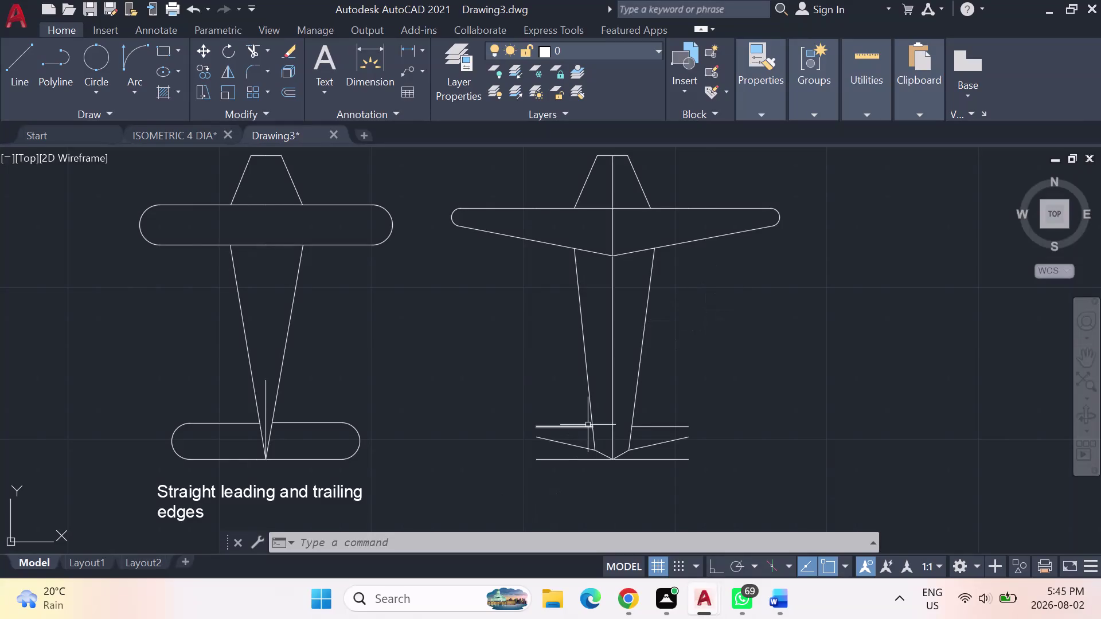
Fillet the left and right tailplane tips of the right aircraft with 3-unit rounds.
key(f)
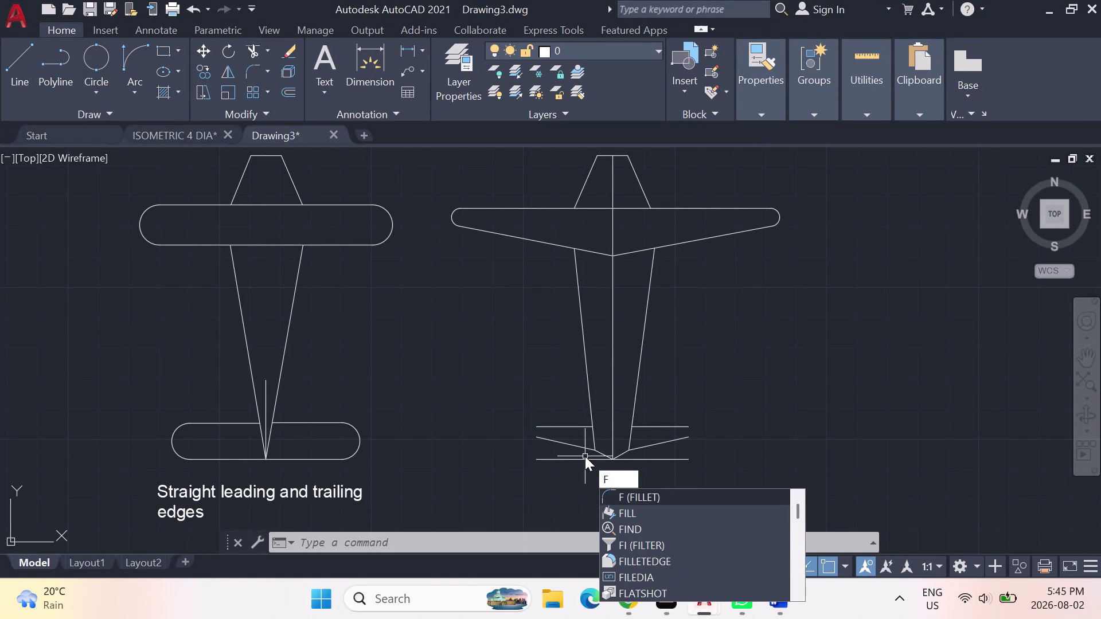
text(il)
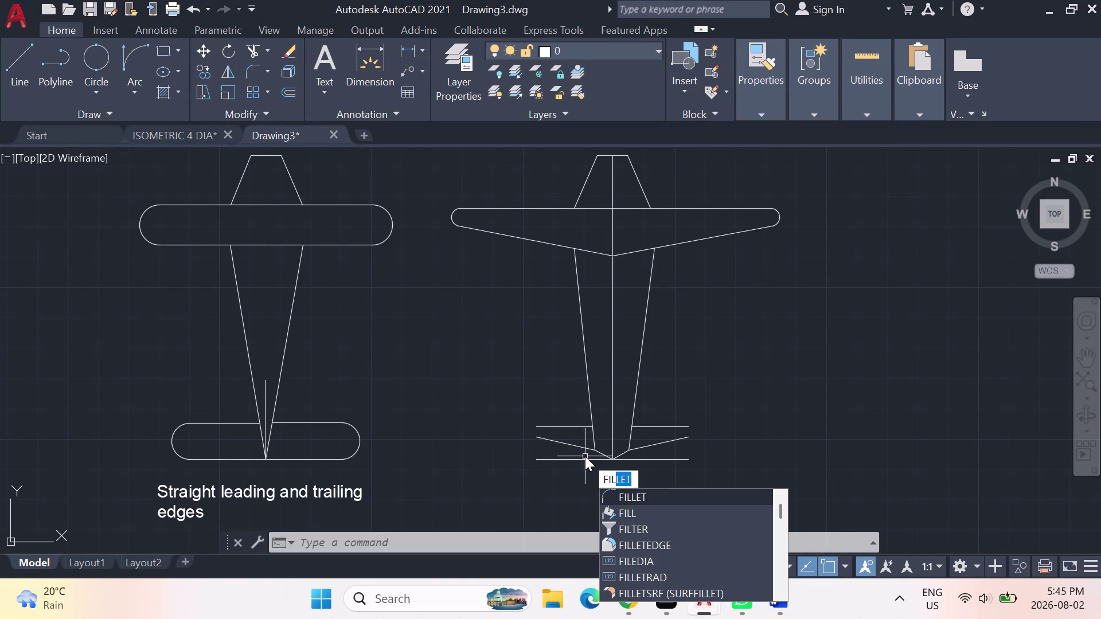
key(Return)
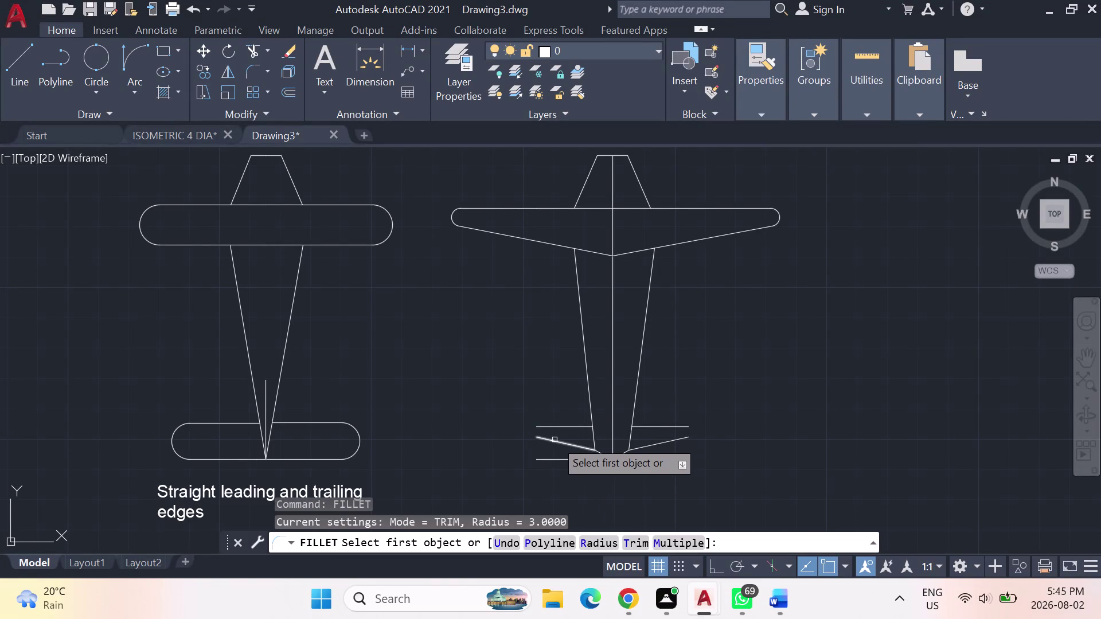
click(553, 442)
click(543, 423)
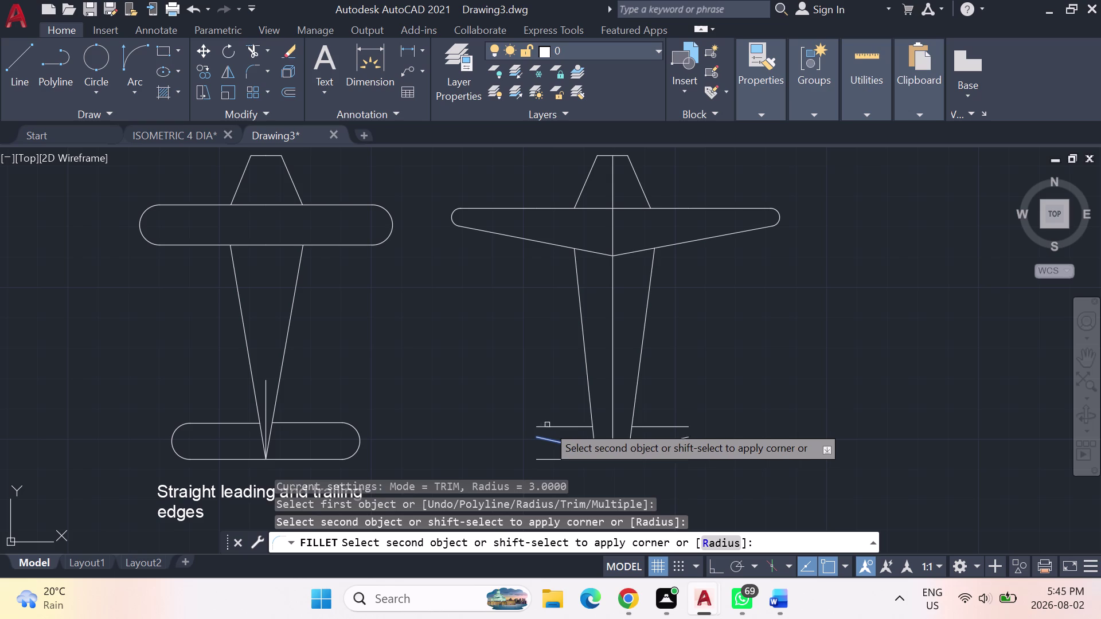
click(557, 425)
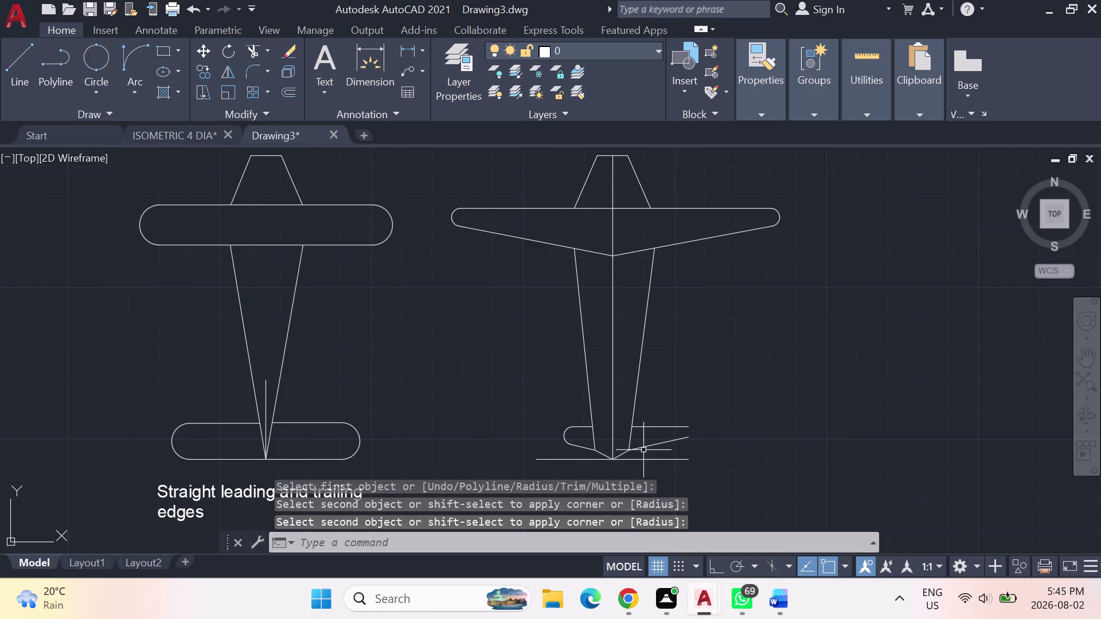
key(Return)
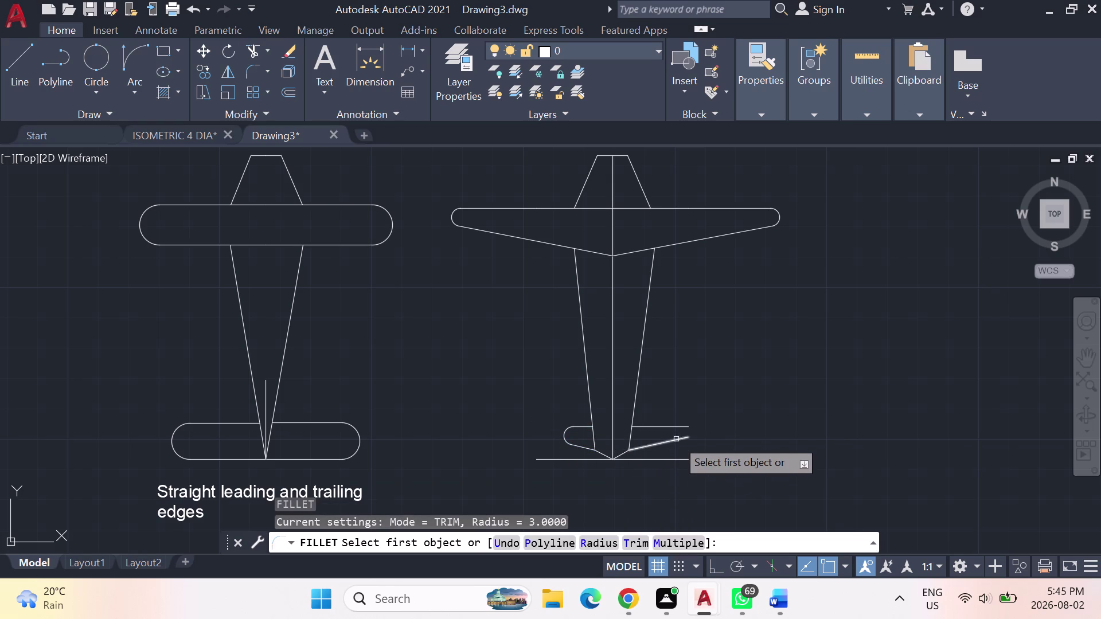
click(676, 439)
click(660, 428)
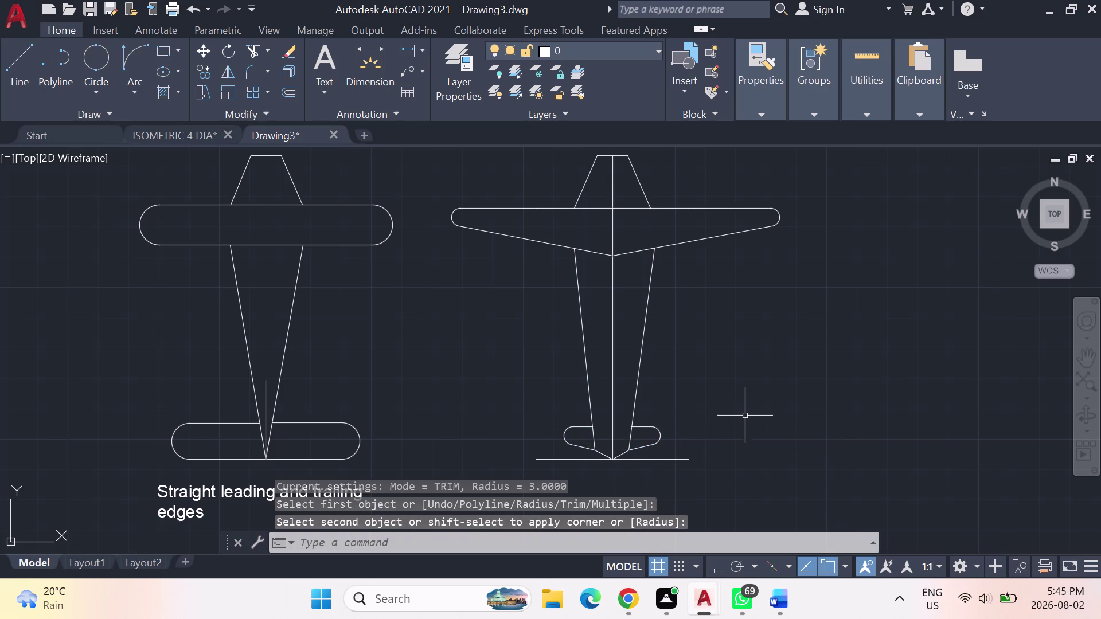
scroll(down, 3)
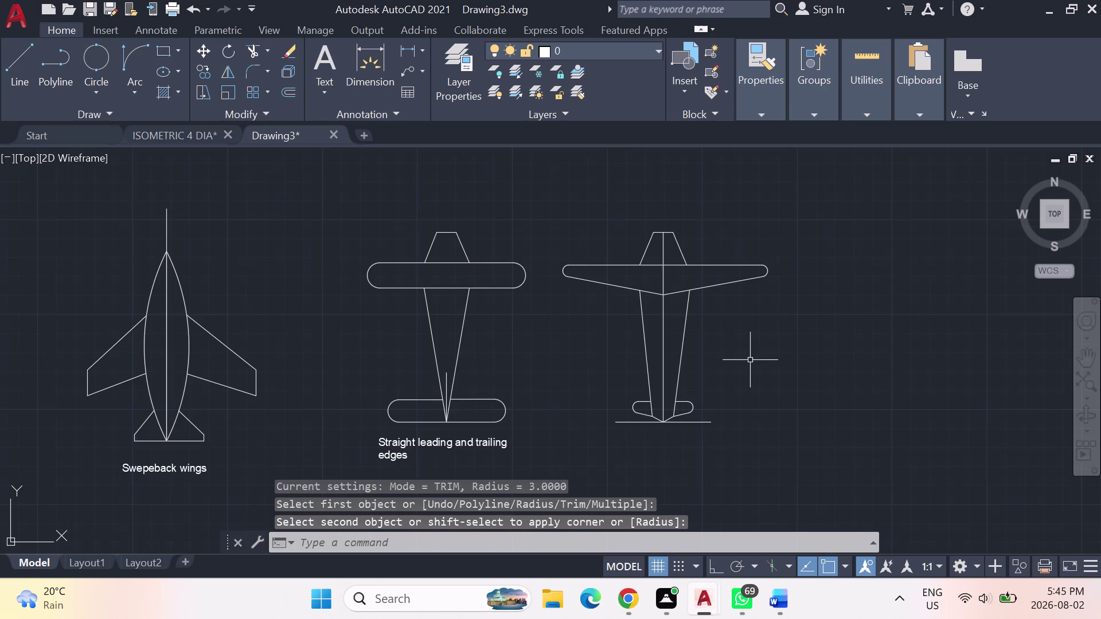
Erase the leftover horizontal line under the right aircraft's tail and recentre on the lower row.
scroll(down, 3)
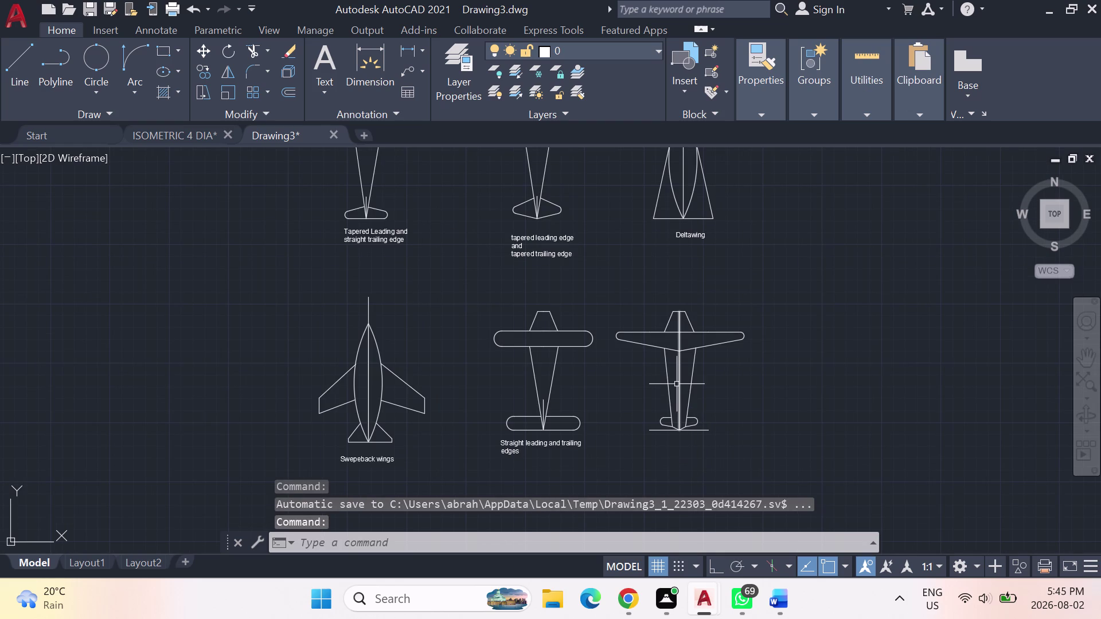
scroll(up, 3)
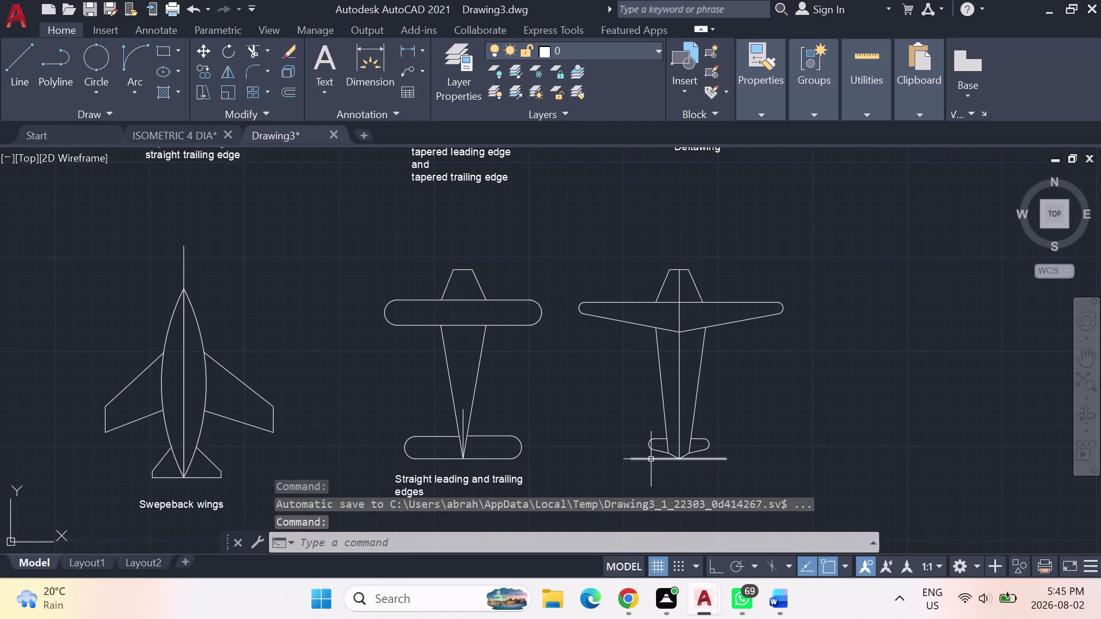
click(650, 459)
key(Delete)
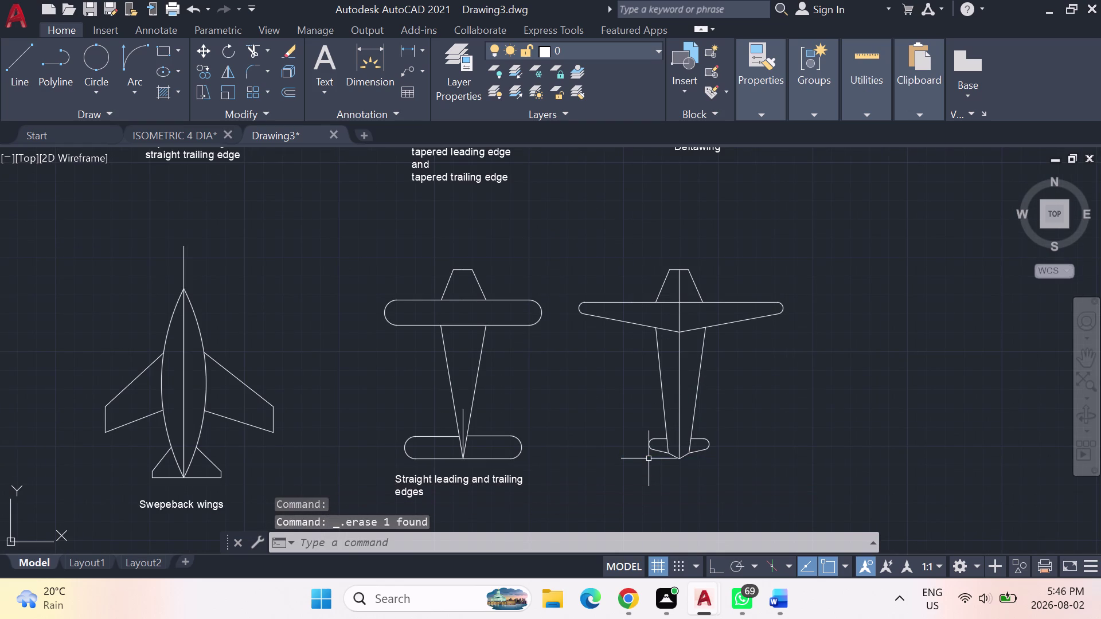
scroll(down, 3)
middle_drag(710, 496, 511, 446)
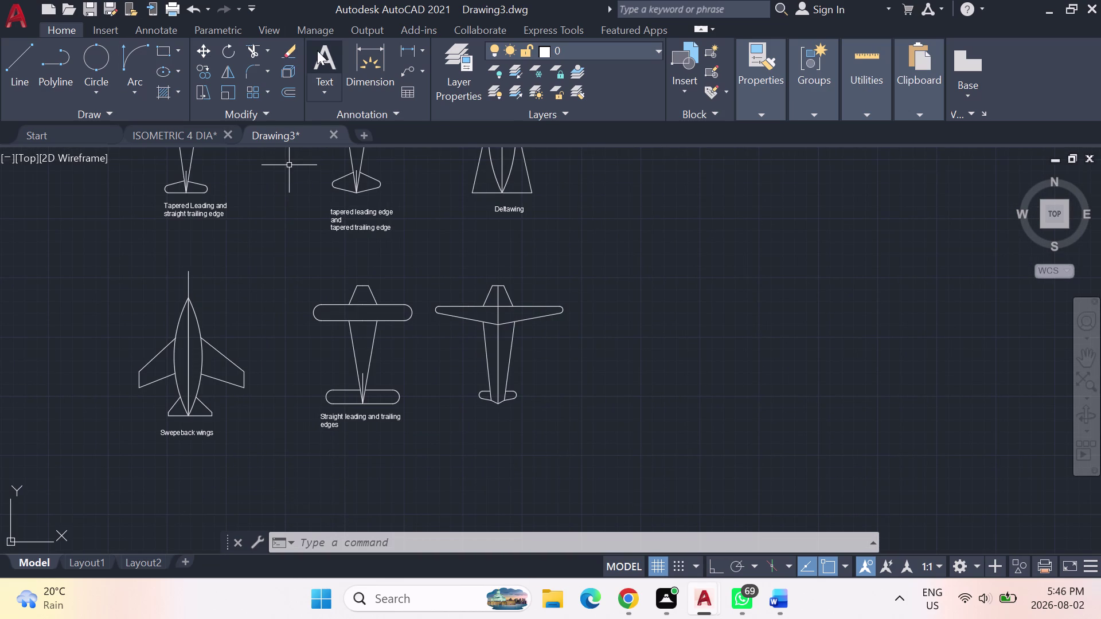
click(322, 56)
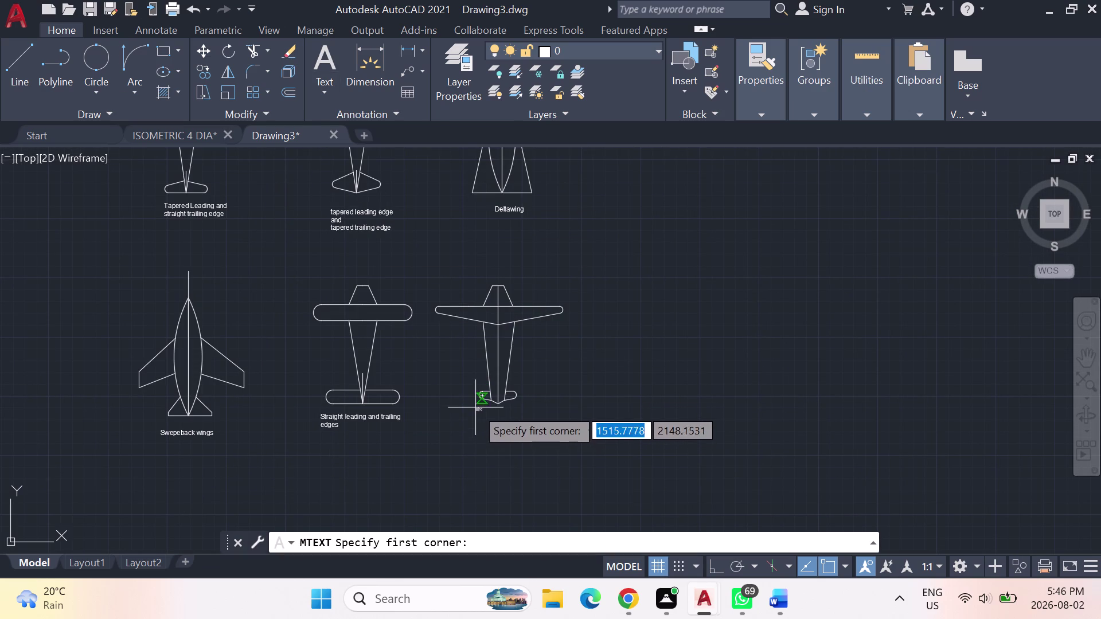
Draw a multiline text box just below the right aircraft's tail.
click(476, 407)
key(Escape)
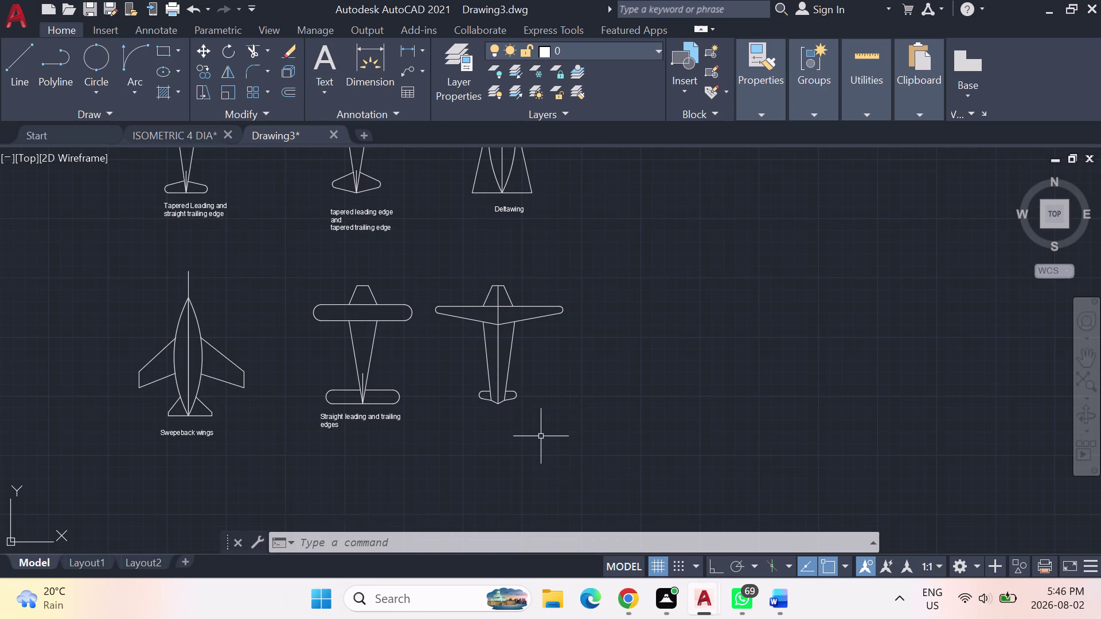
key(Escape)
click(330, 62)
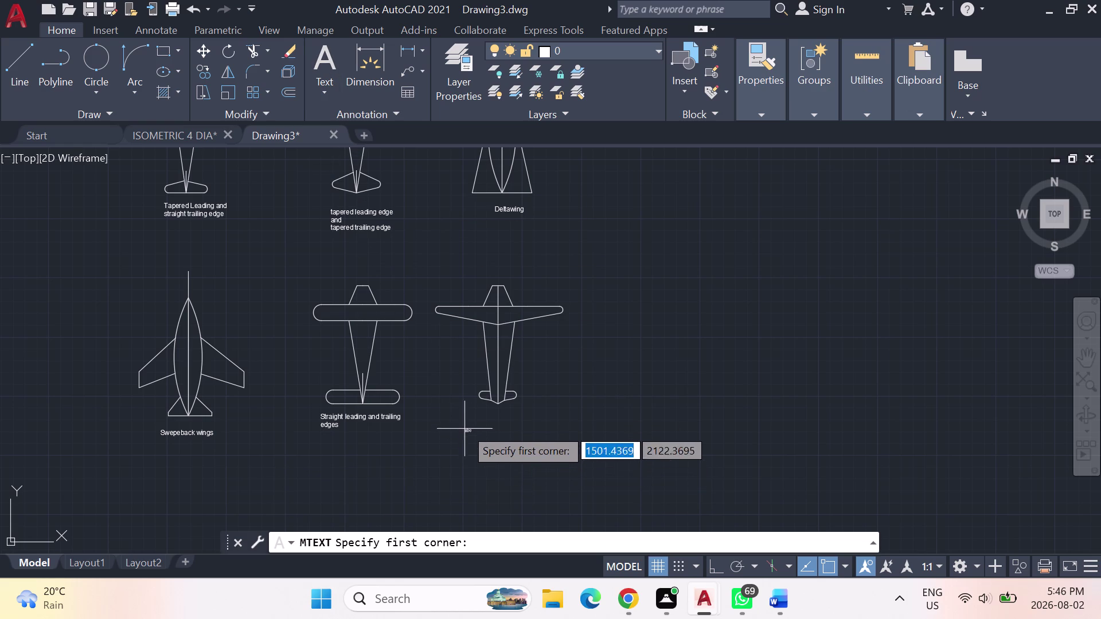
click(456, 406)
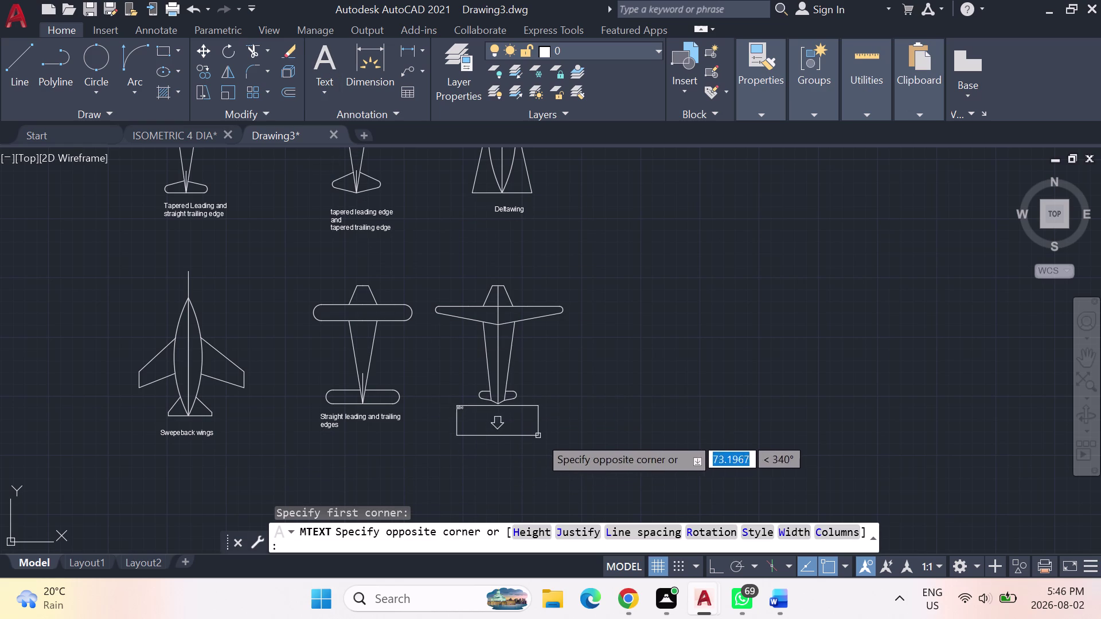
click(559, 441)
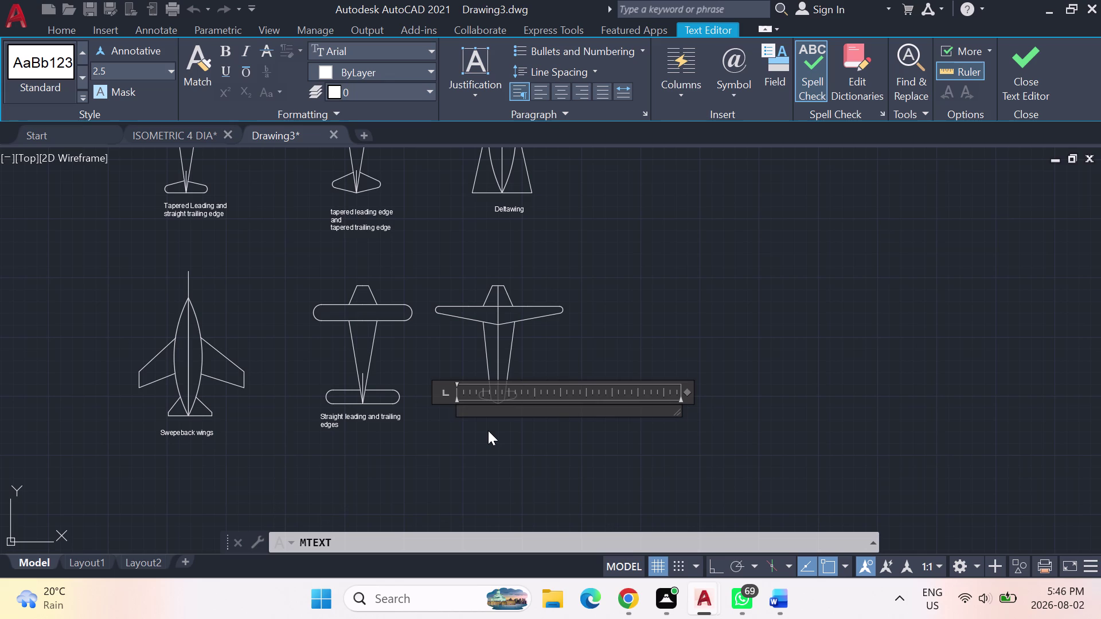
Type 'straight leading edge and' into the label box.
text(str)
text(aight)
key(space)
text(leading)
key(space)
text(edge and)
key(space)
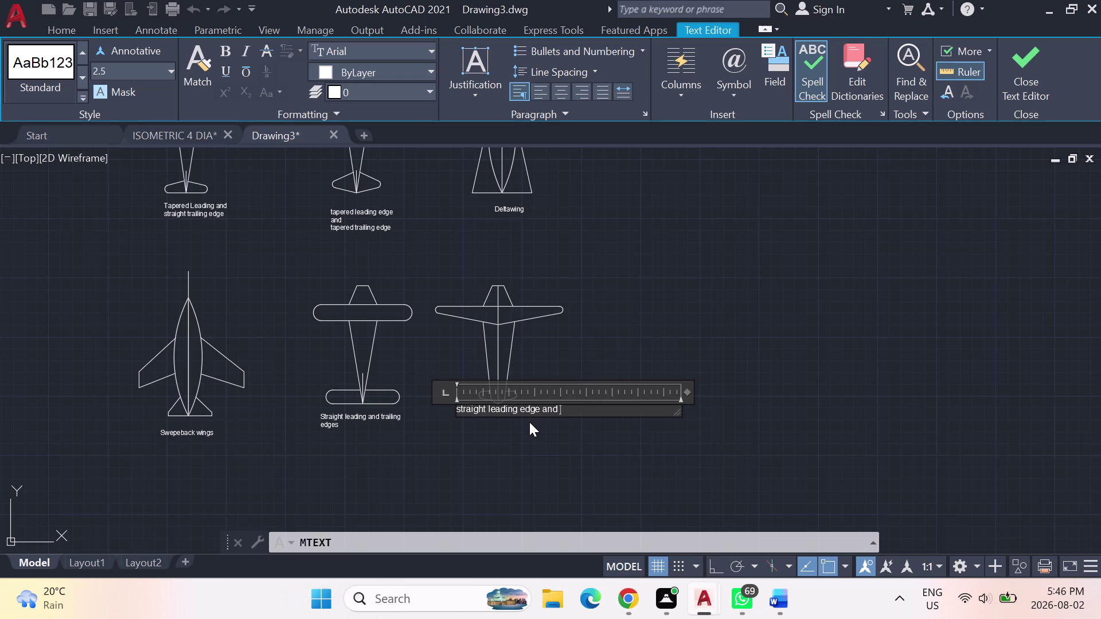
Finish the label with 'tapered trailing edge', correcting the 'trailing' typo, and exit the editor.
text(taper)
text(ed trail)
text(ijngb)
key(space)
key(BackSpace)
key(BackSpace)
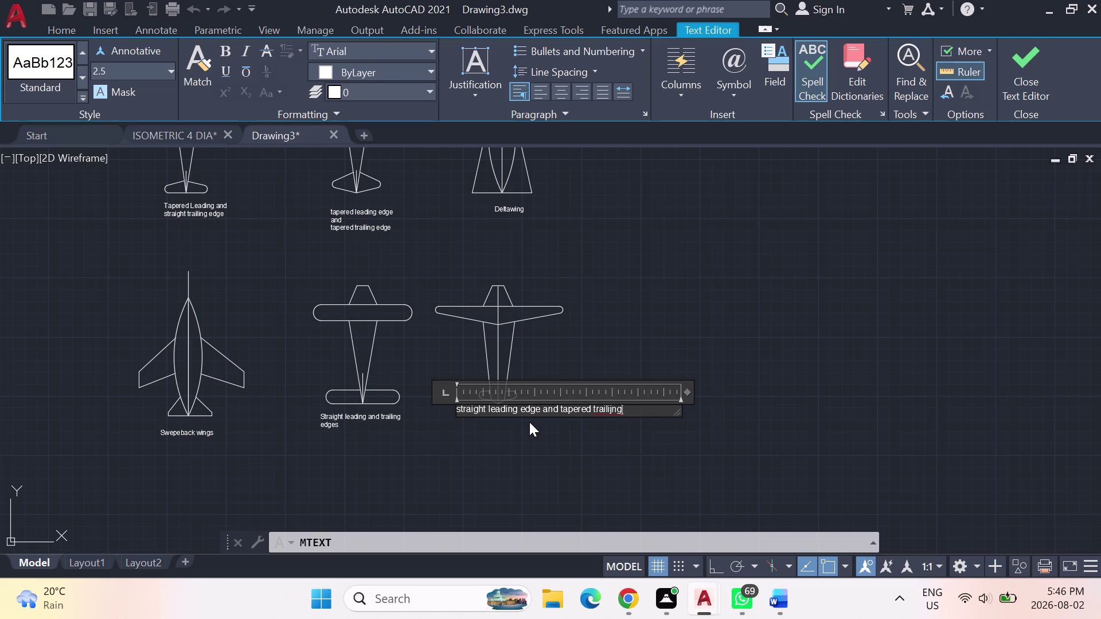
key(BackSpace)
key(BackSpace)
key(BackSpace)
text(ng)
key(space)
key(e)
text(dg)
key(e)
key(Return)
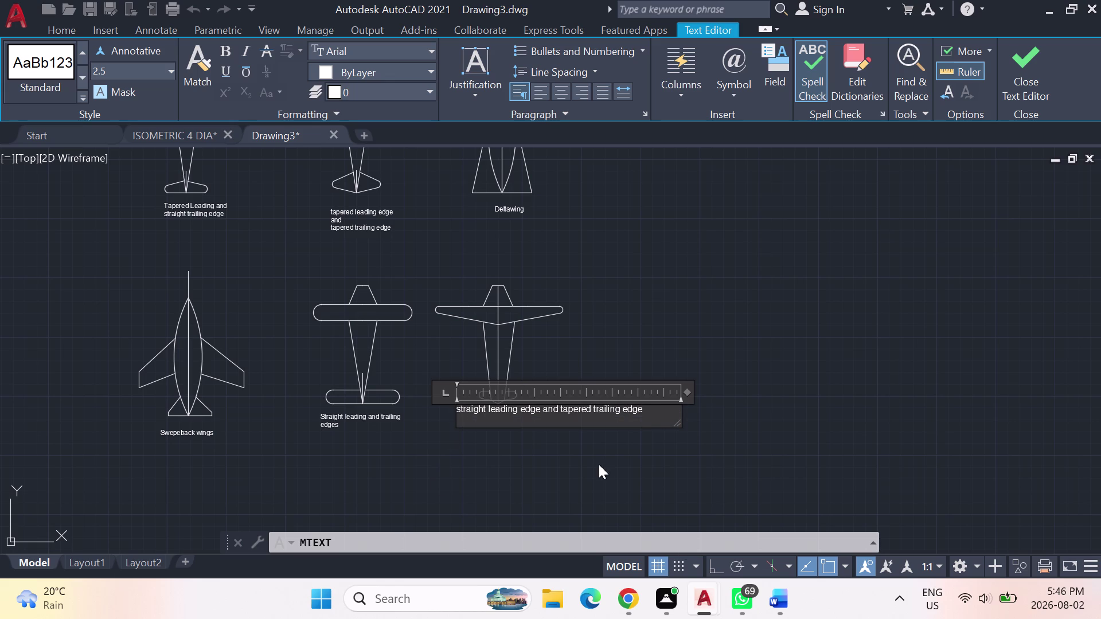
click(784, 451)
key(Escape)
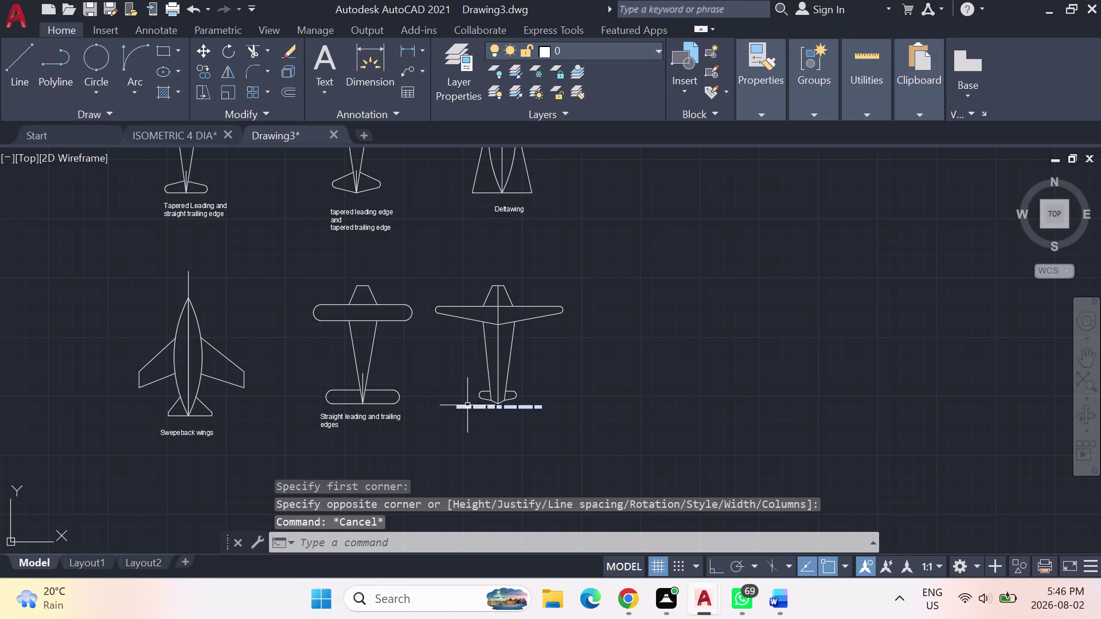
Select the new label and open its Properties palette with MO.
scroll(up, 3)
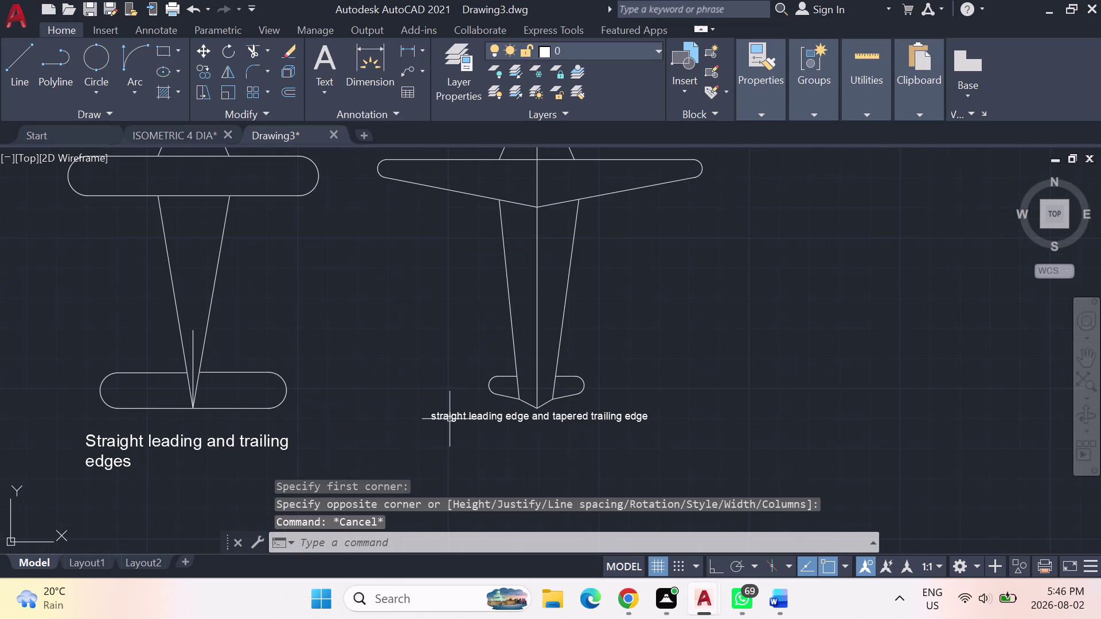
click(451, 419)
right_click(452, 419)
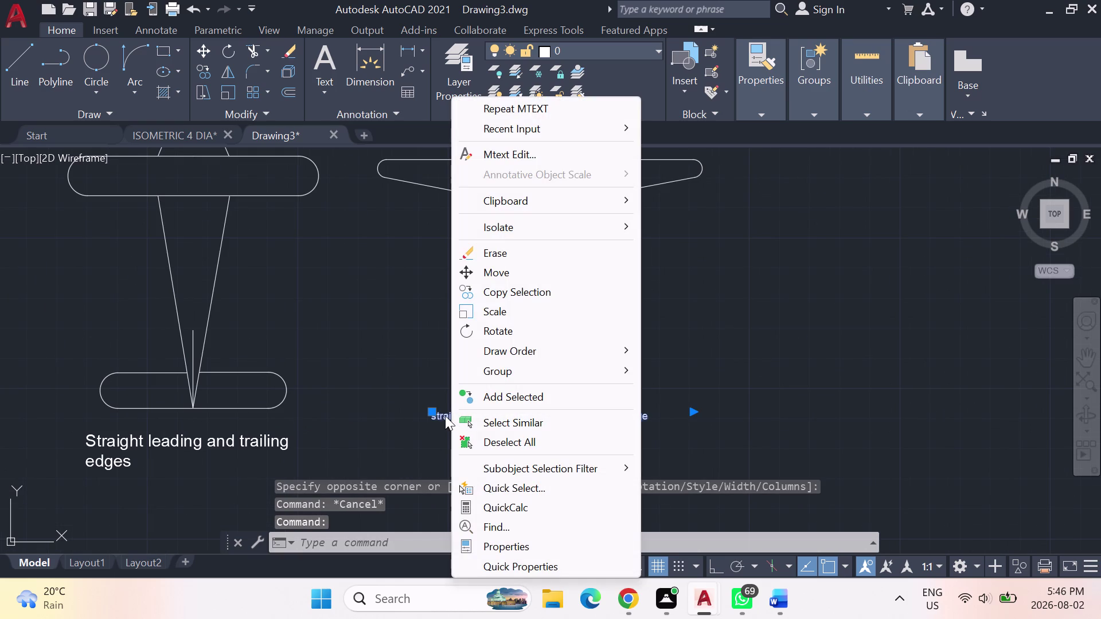
click(437, 409)
text(n)
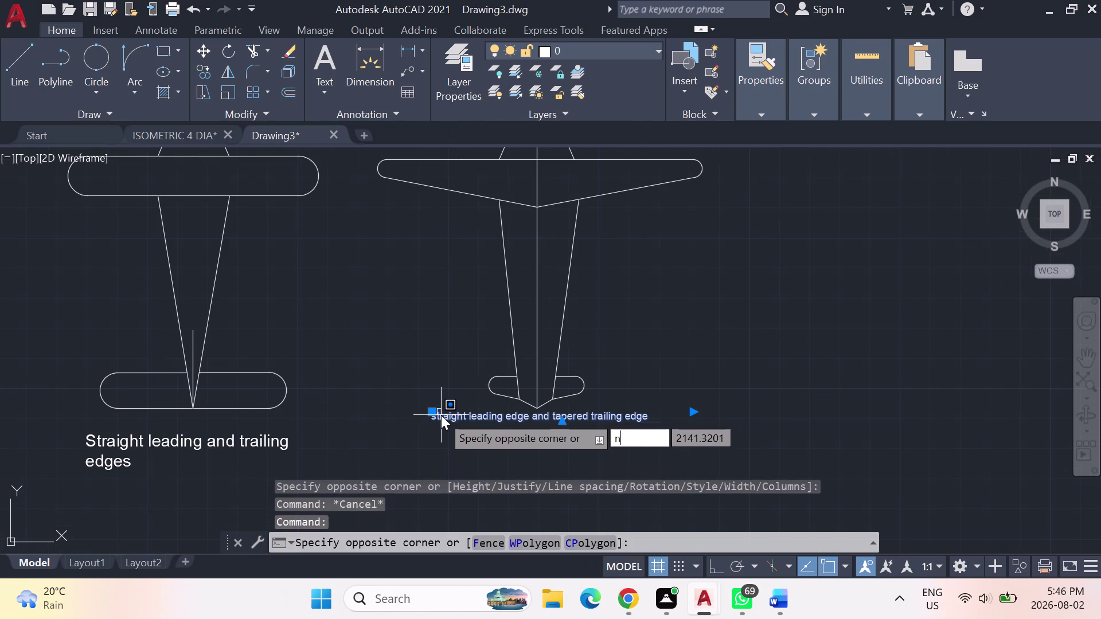
text(o)
key(Return)
key(Escape)
key(Escape)
key(Escape)
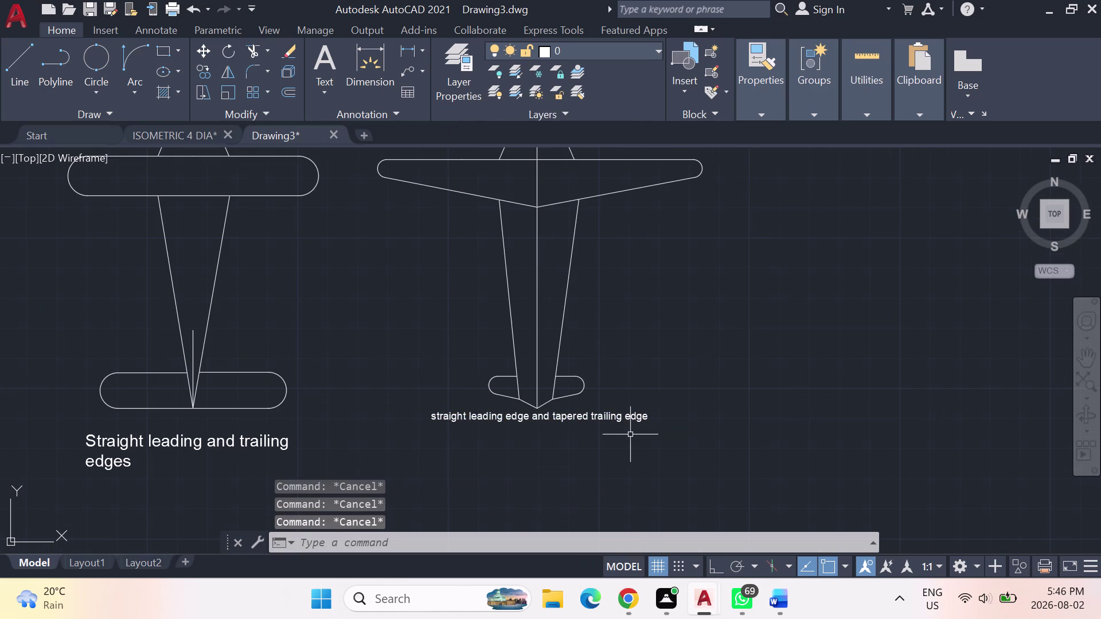
click(613, 413)
text(mo)
key(Return)
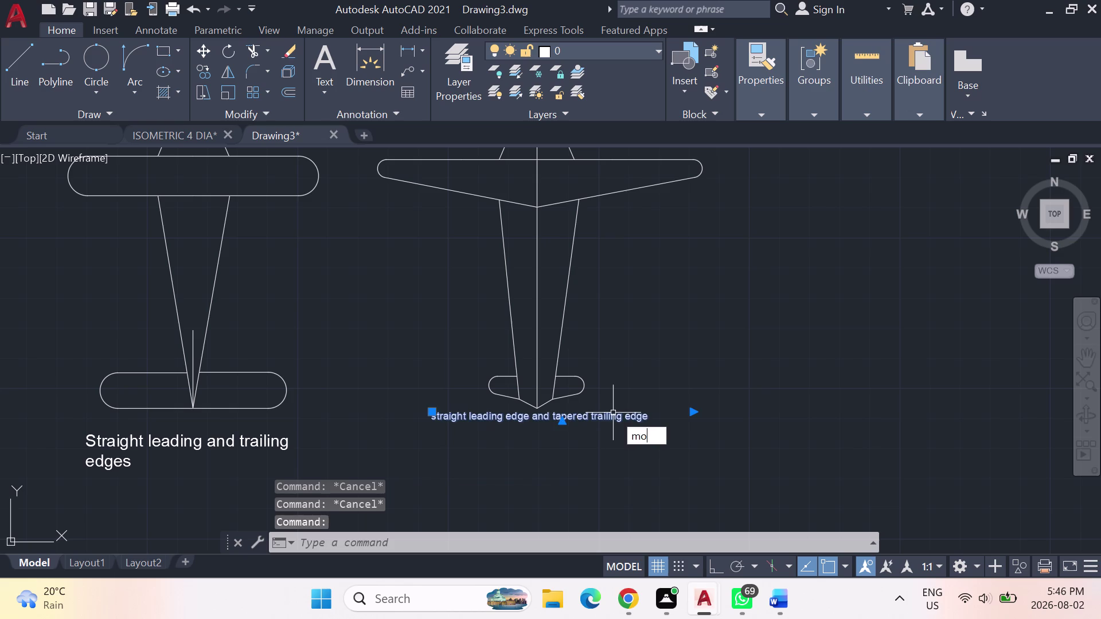
scroll(down, 3)
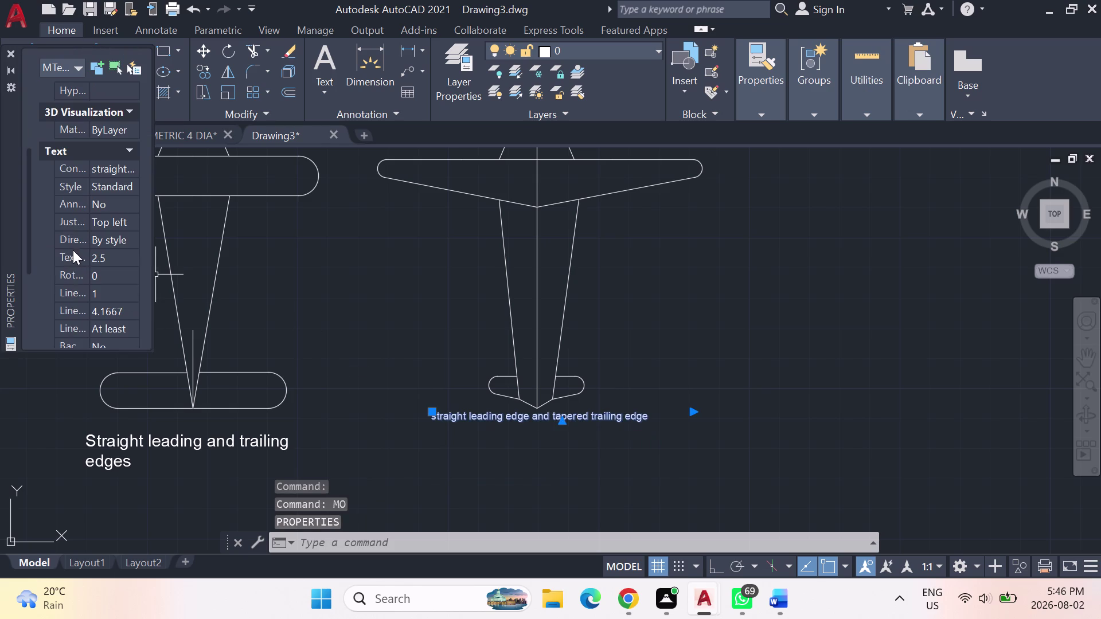
Set the label's text height to 4 and close the Properties palette.
click(105, 259)
key(4)
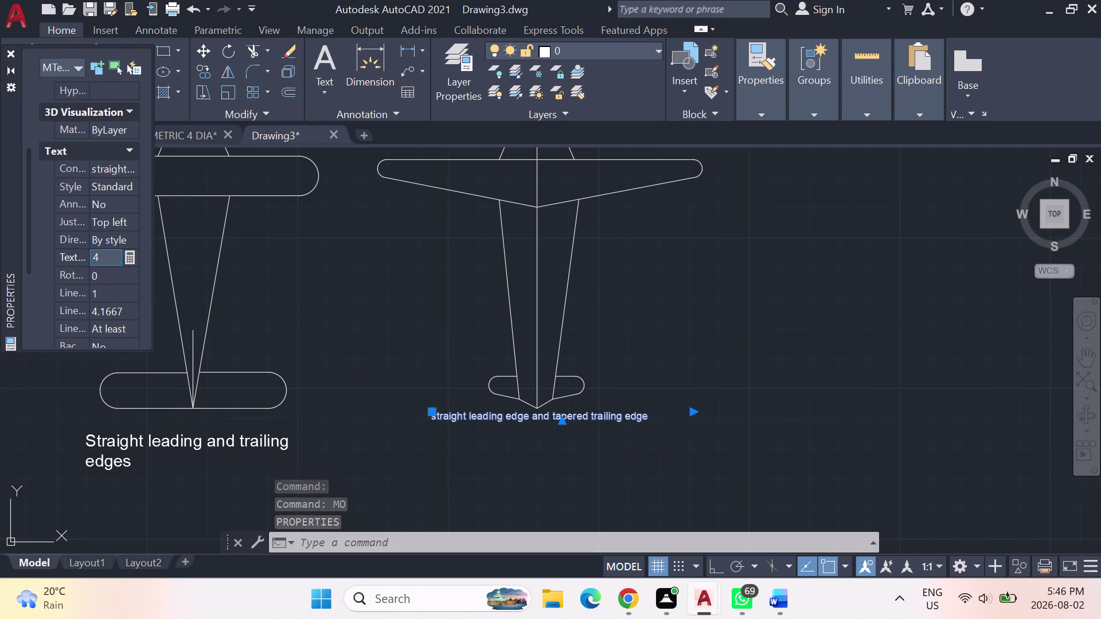
key(Return)
click(790, 320)
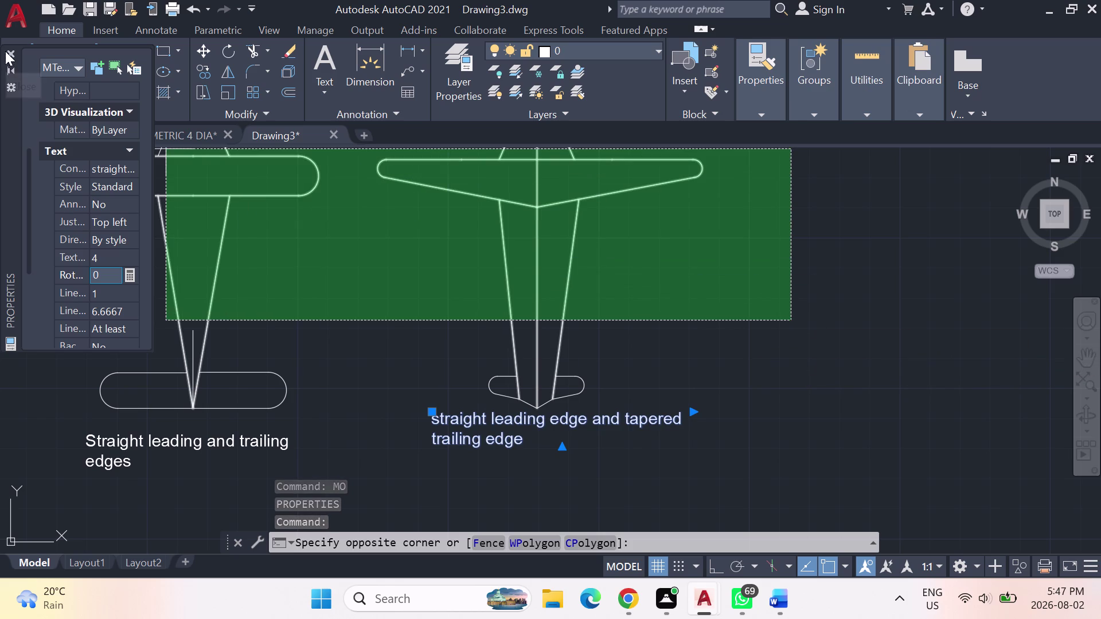
click(740, 304)
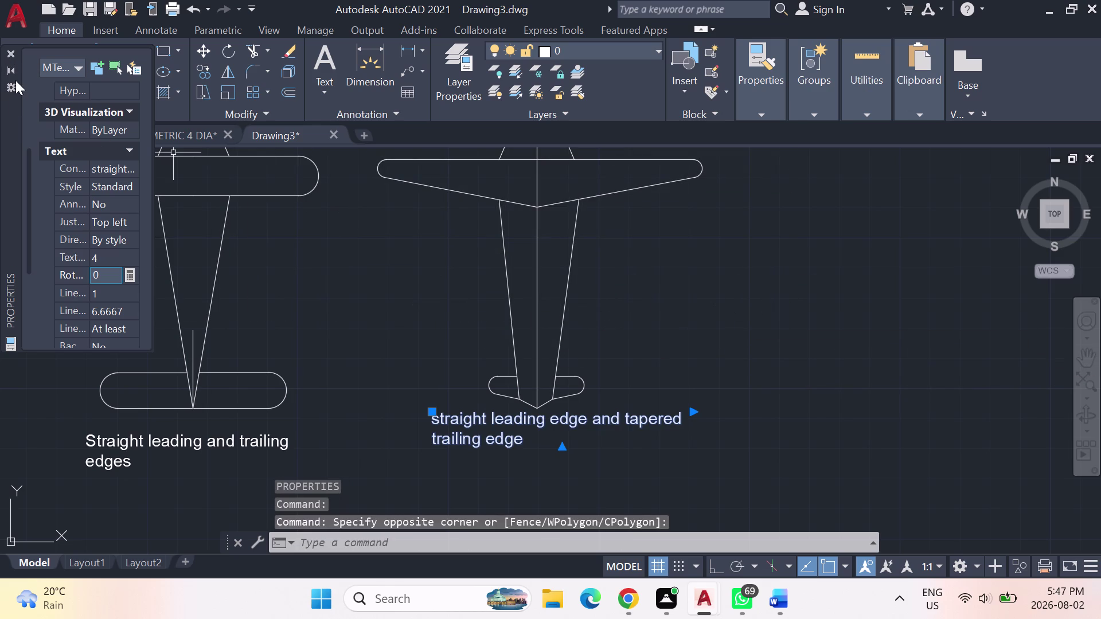
click(10, 53)
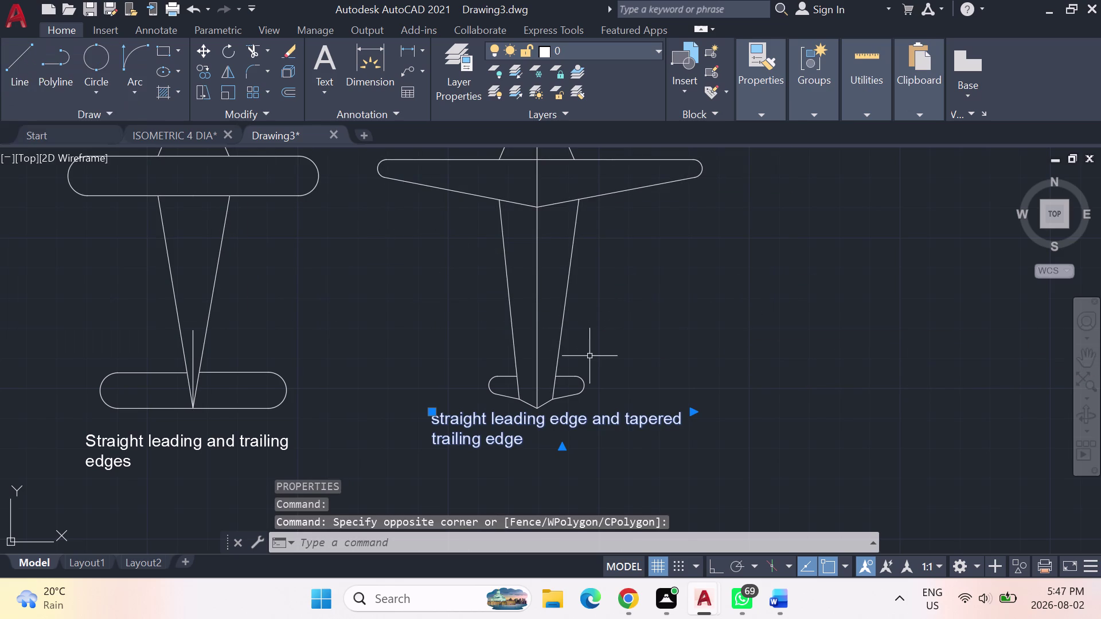
scroll(down, 3)
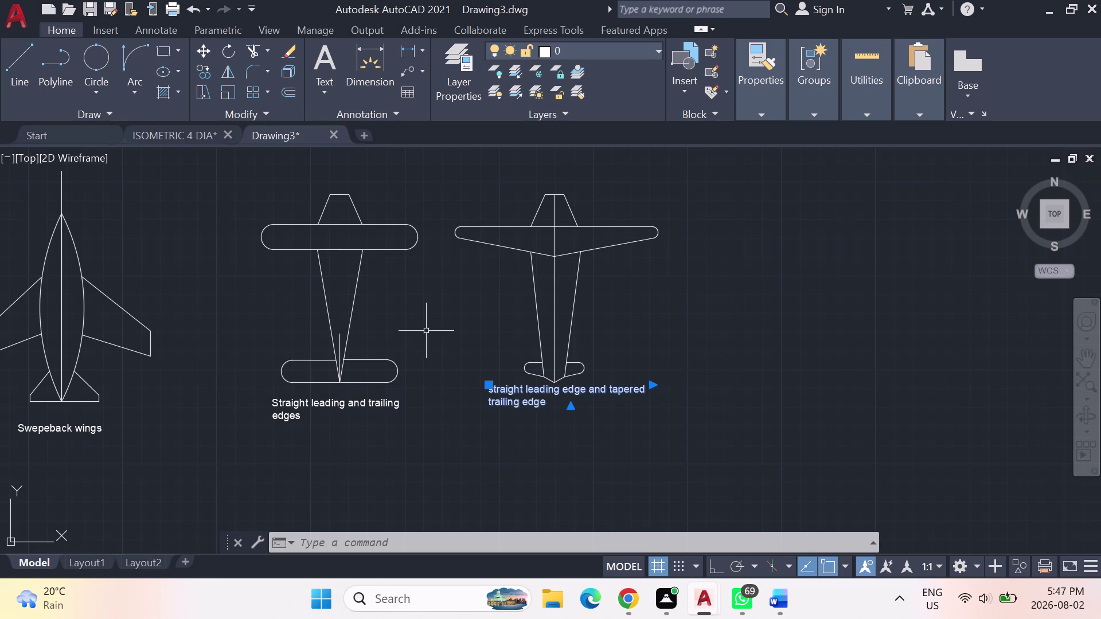
Bring all six aircraft outlines into view and place a text box's first corner above them.
scroll(down, 3)
middle_drag(265, 269, 378, 363)
scroll(down, 3)
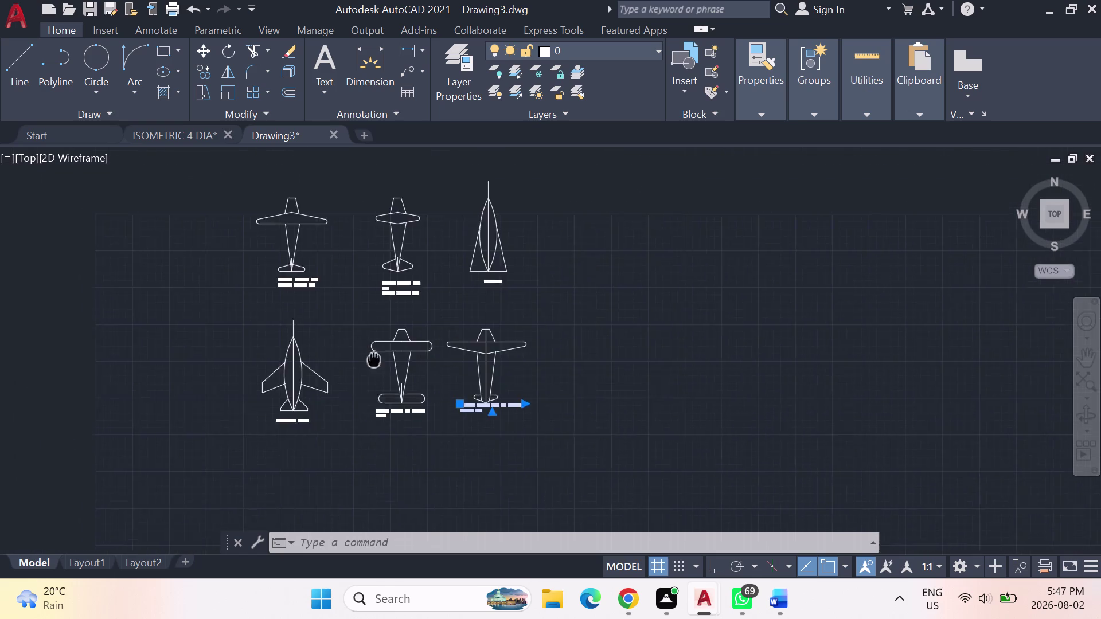
middle_drag(378, 363, 489, 419)
click(319, 58)
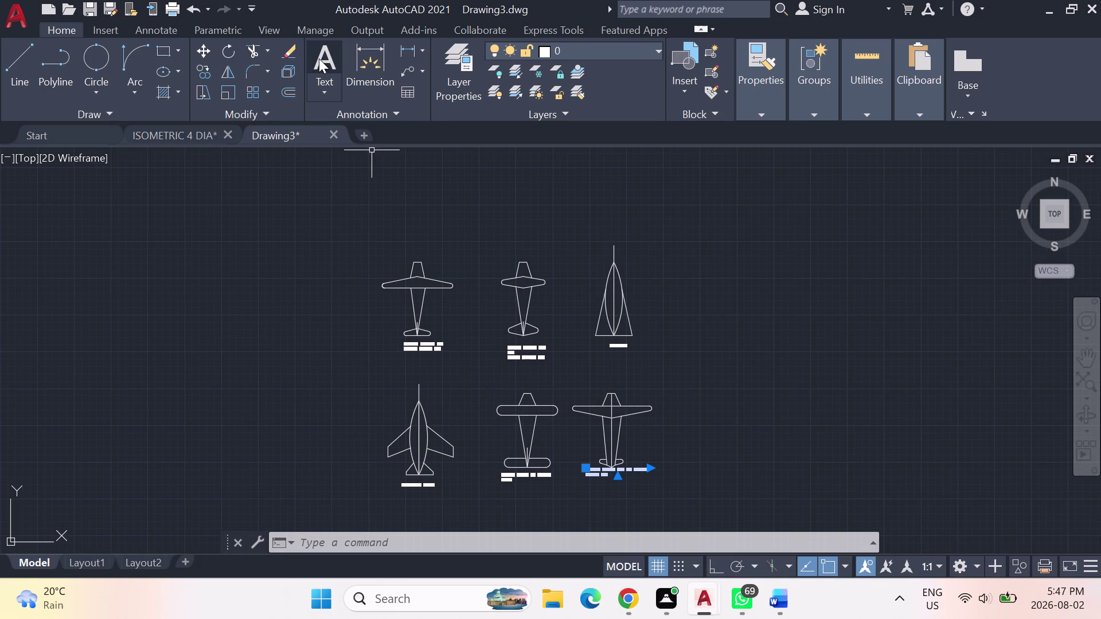
click(362, 191)
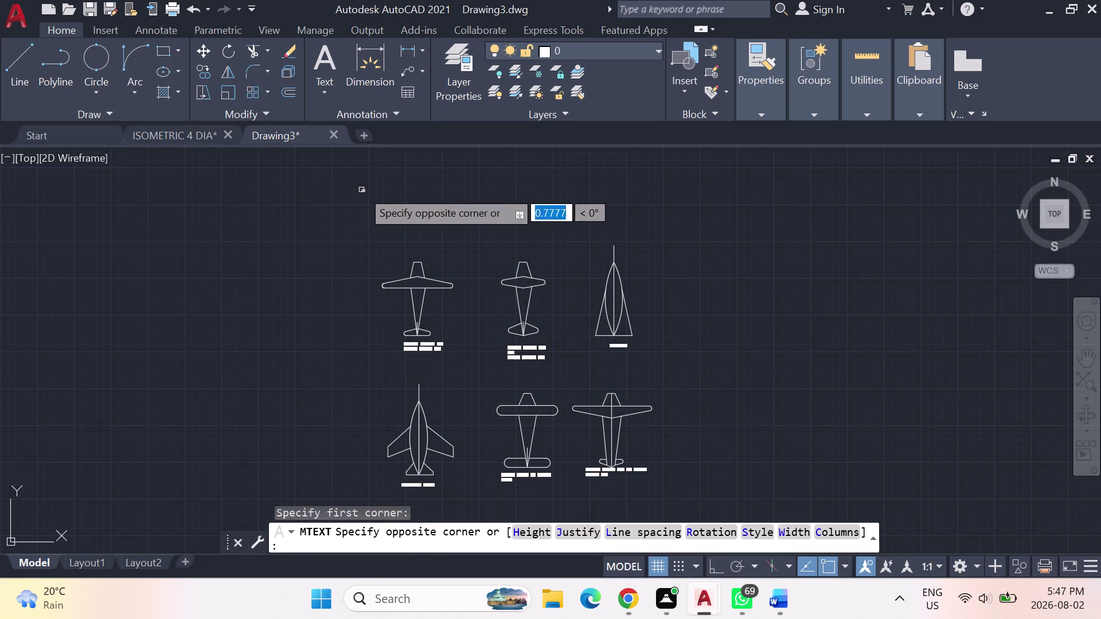
Type the heading 'TYPICAL WING LEADING AND TRAILING EDGE SHAPES' in a box above the outlines.
click(644, 224)
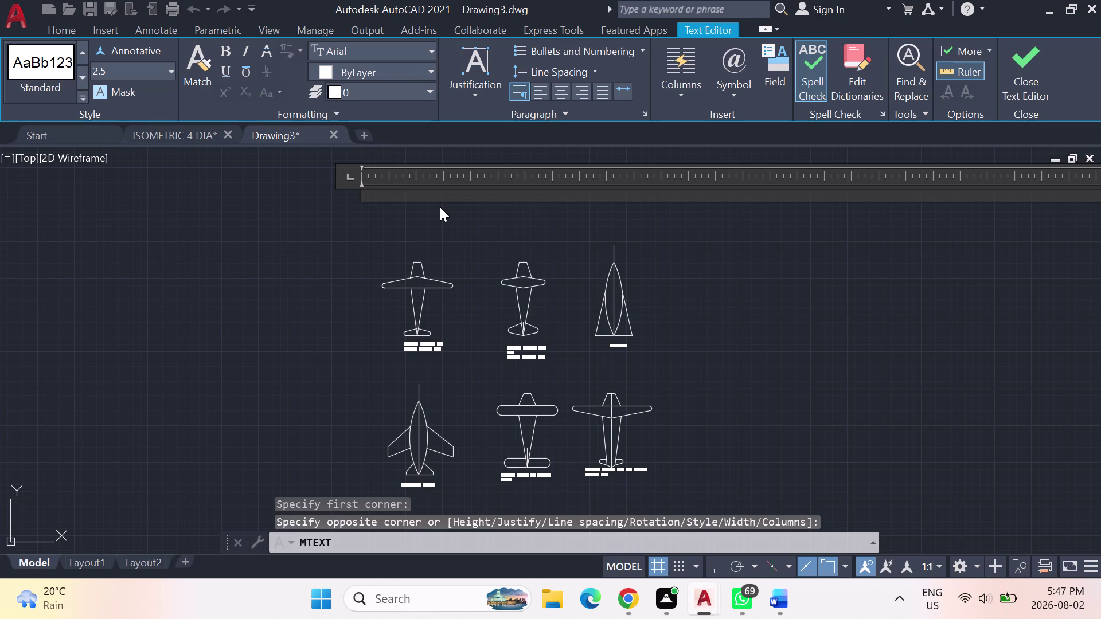
text(TYP)
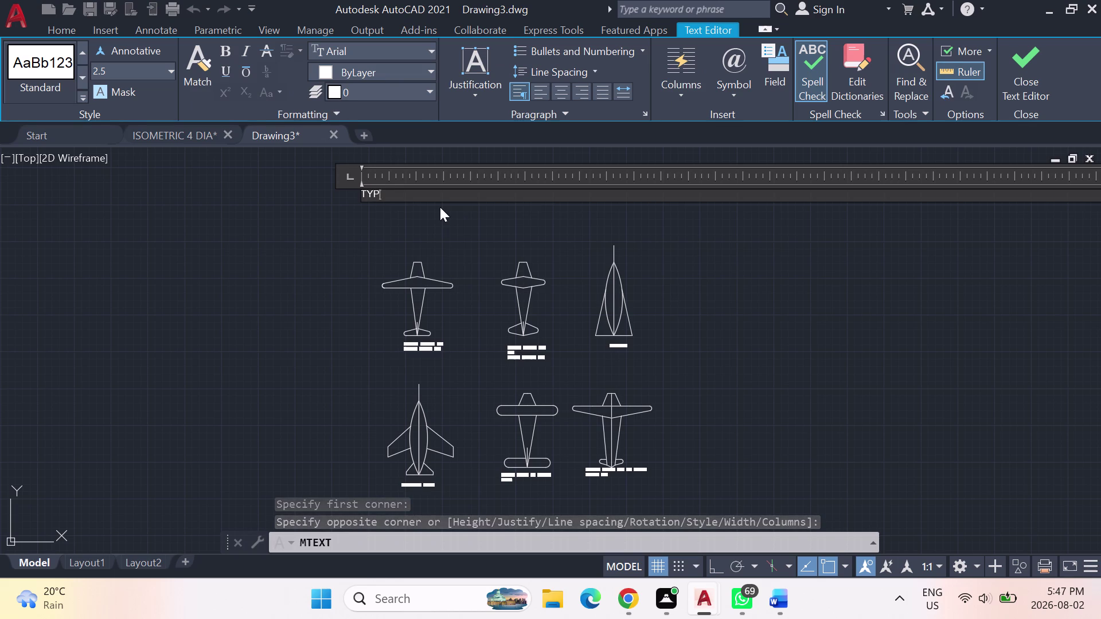
text(ICAL)
key(space)
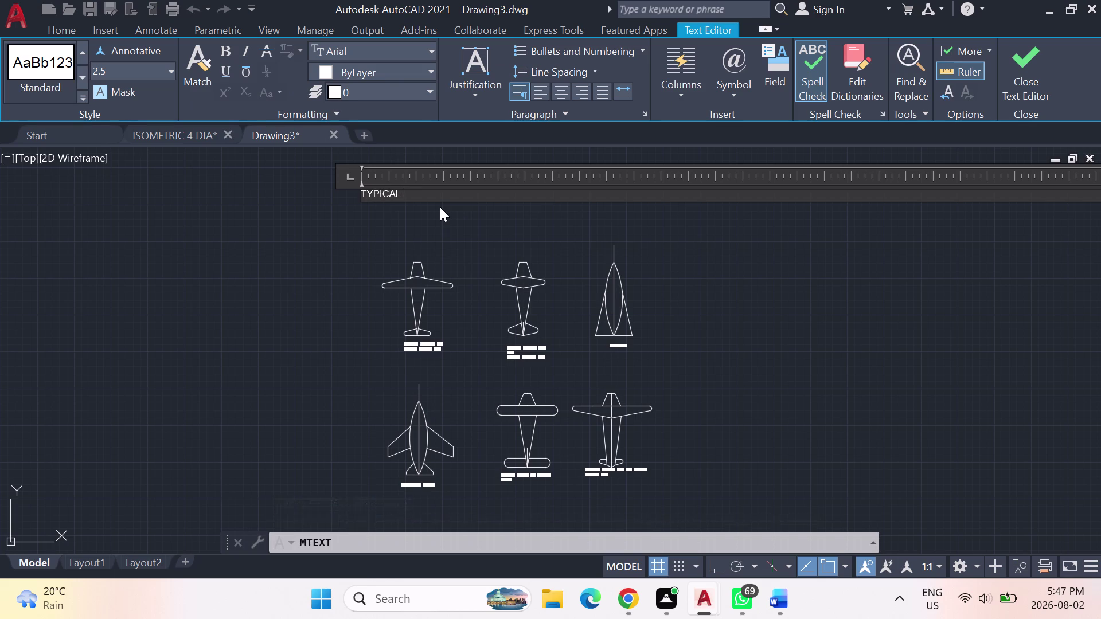
text(W)
text(ING)
key(space)
text(LE)
text(ADING)
key(space)
text(AND T)
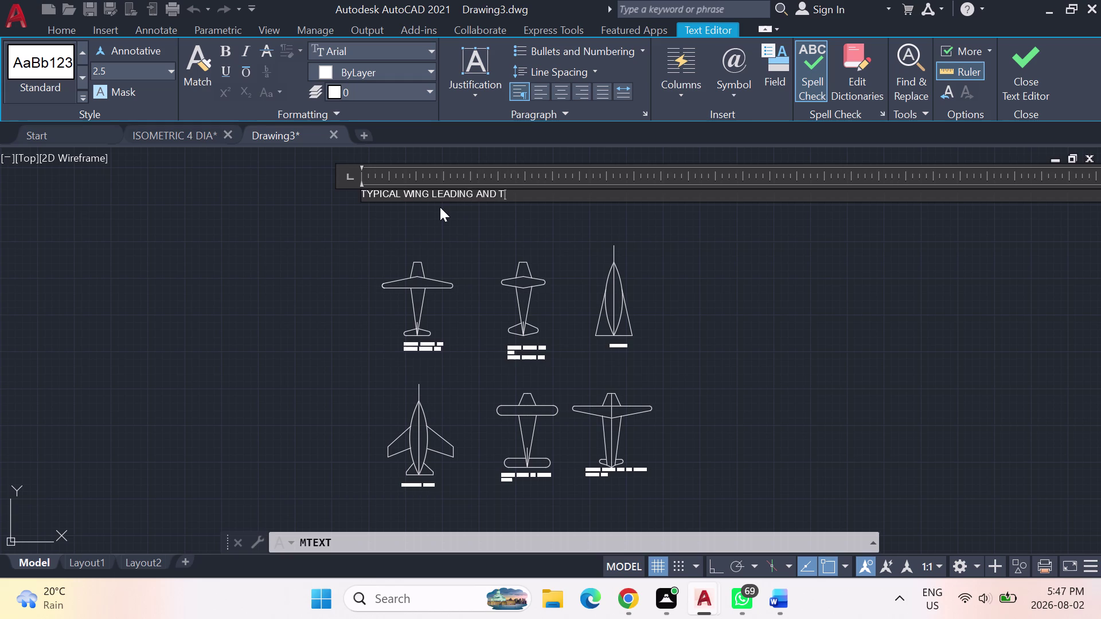
text(RAILING)
key(space)
text(EDGE)
key(space)
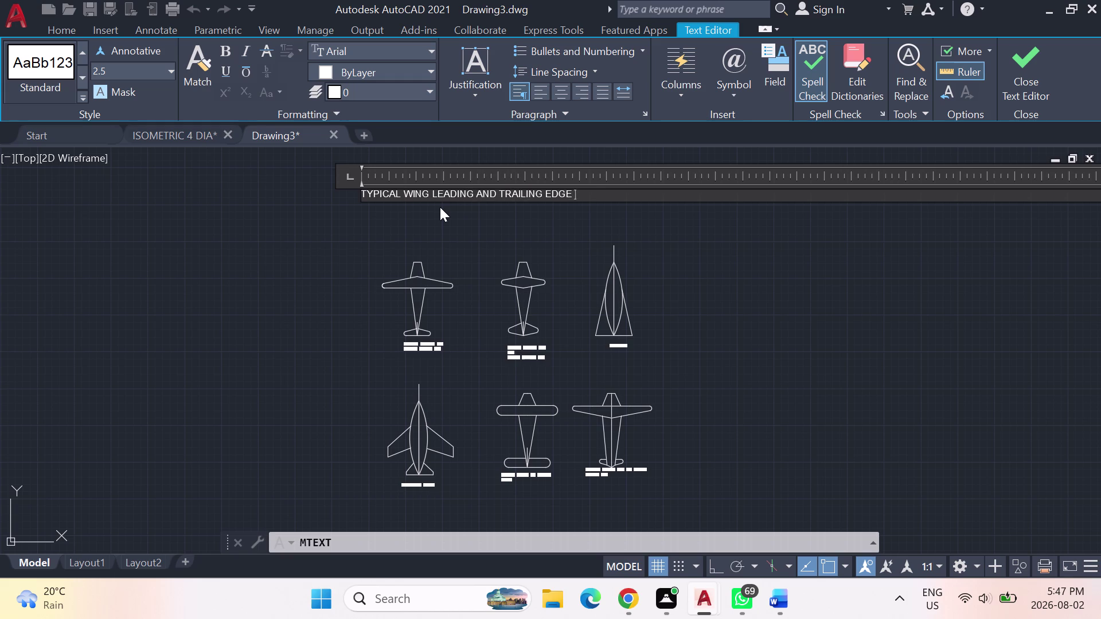
text(SHAPES)
key(Return)
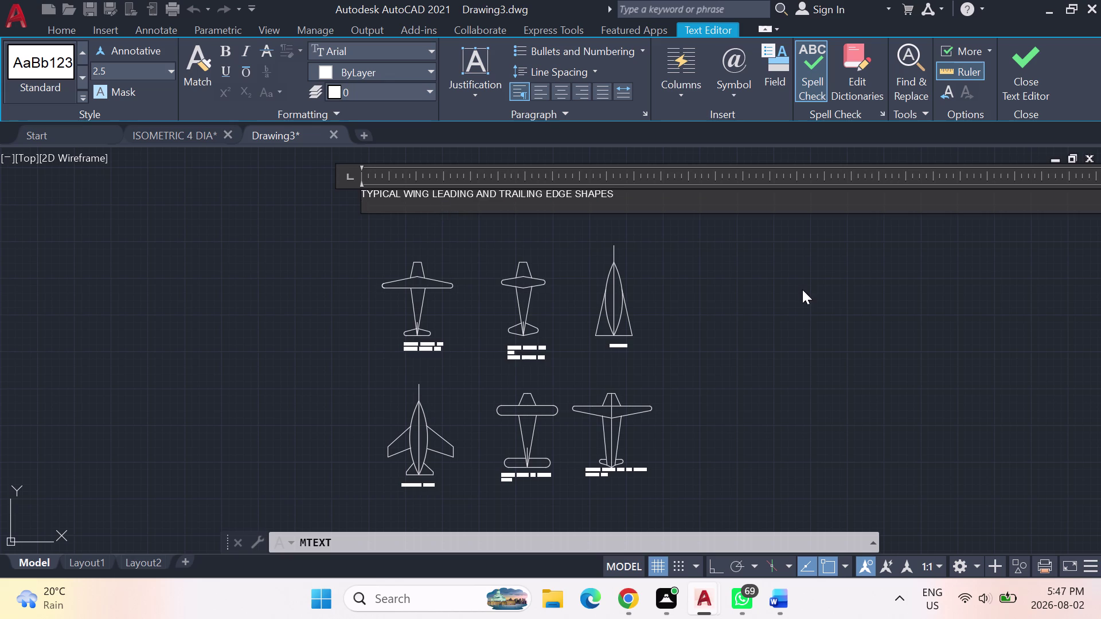
key(Escape)
Zoom in on the heading and select it, dismissing a stray geographic location prompt.
click(584, 293)
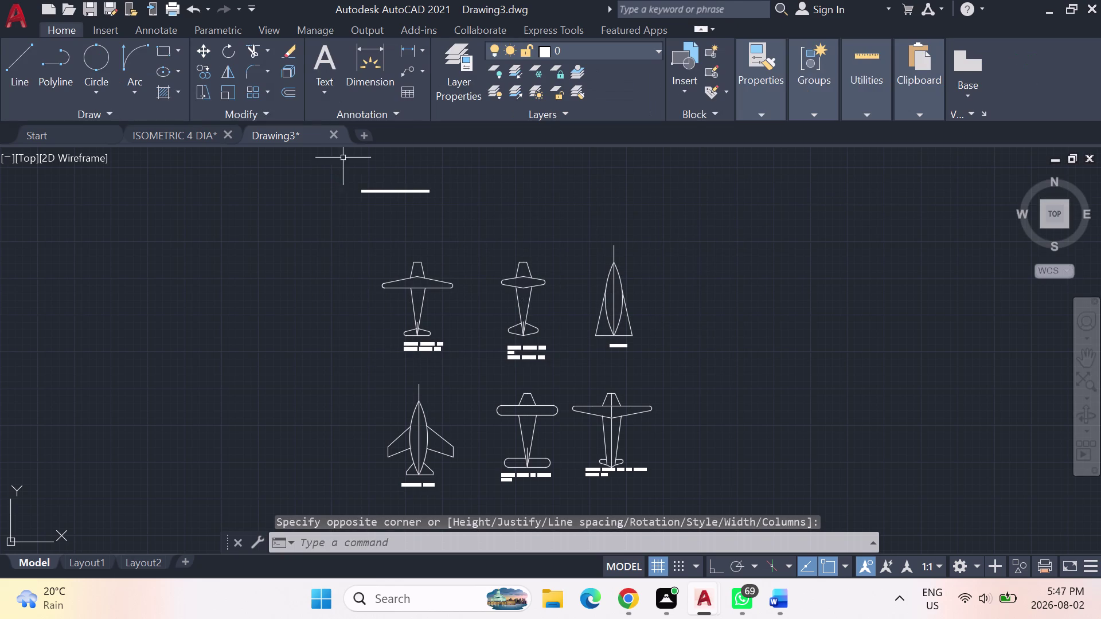
click(369, 195)
right_click(377, 194)
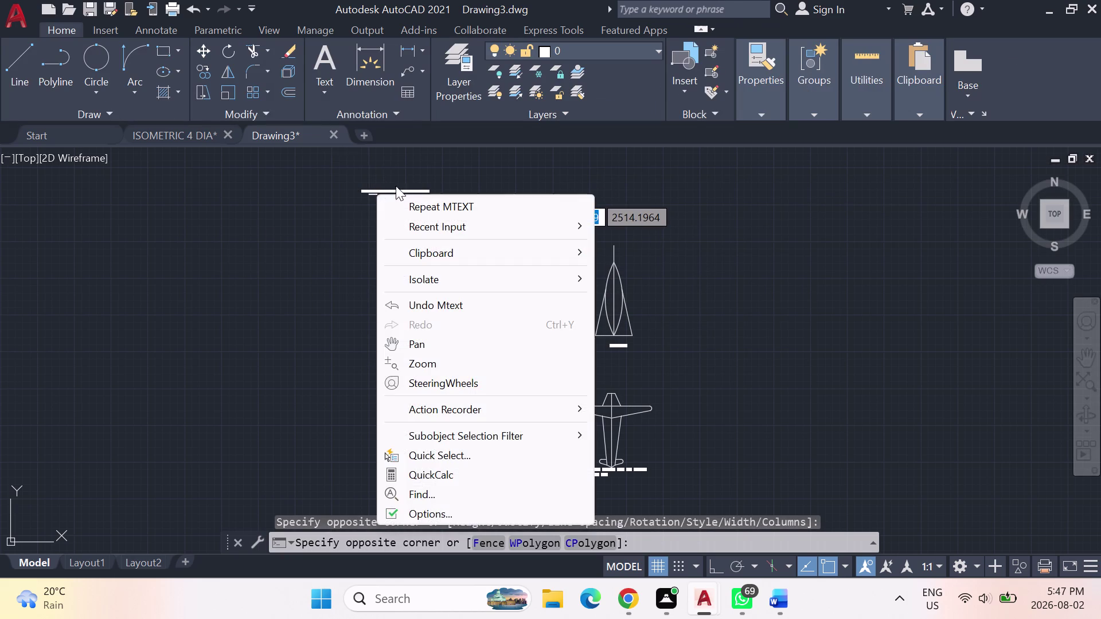
click(271, 230)
scroll(up, 3)
click(386, 203)
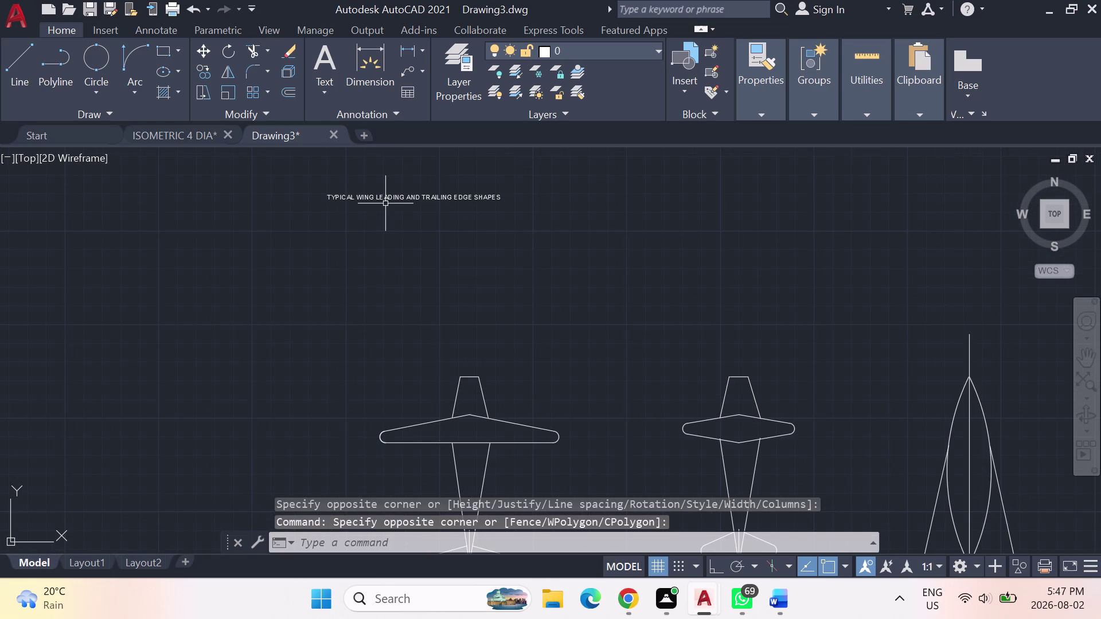
click(392, 199)
key(Escape)
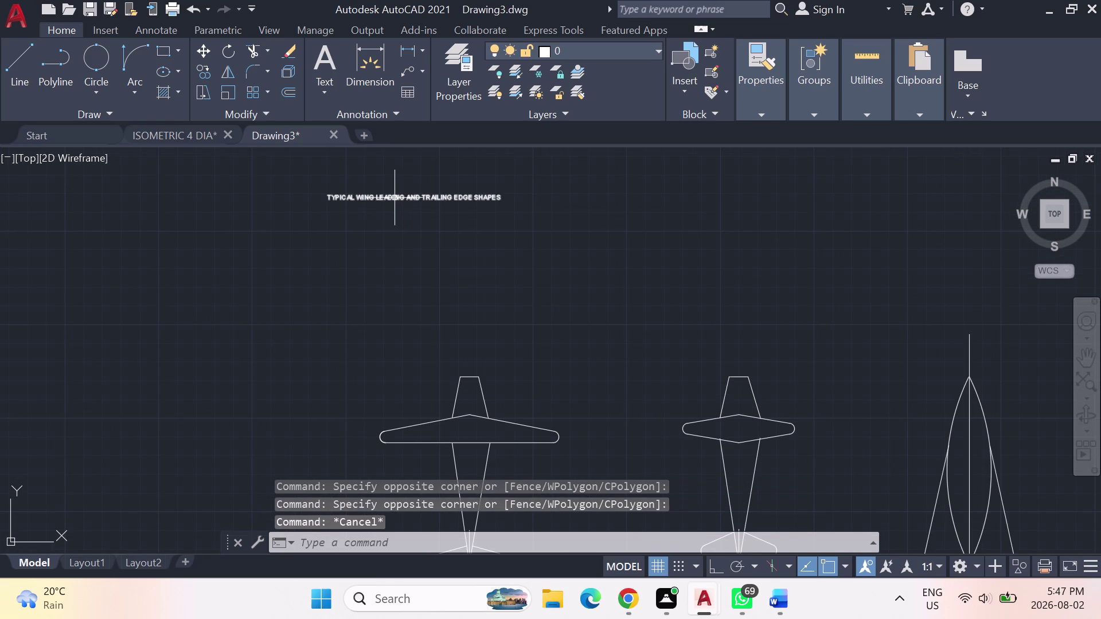
click(396, 197)
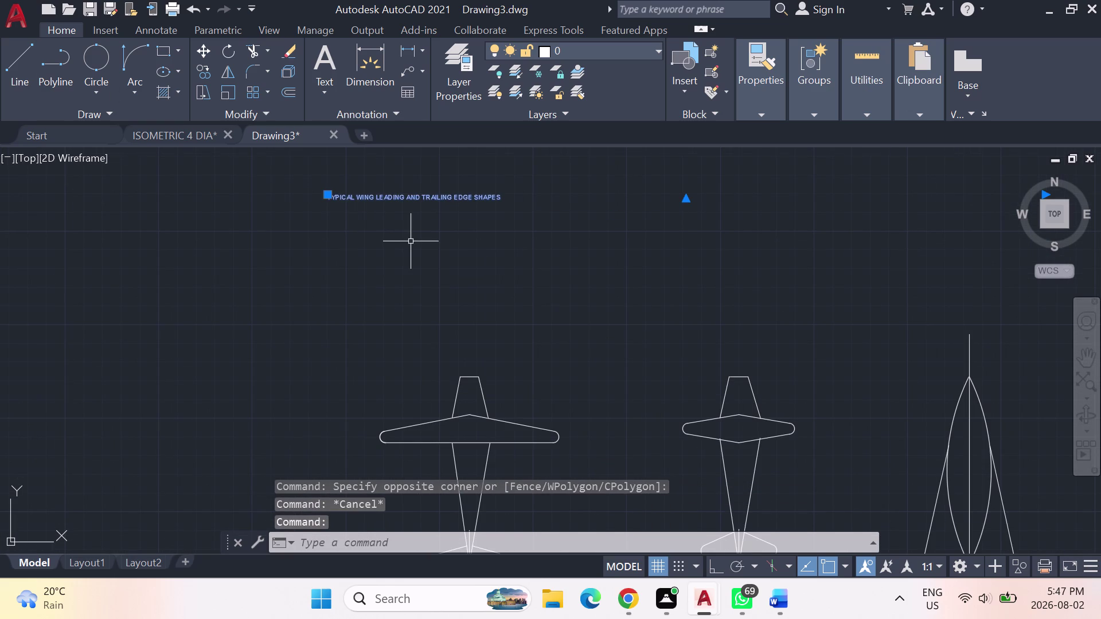
text(NO)
key(Return)
click(755, 239)
key(Escape)
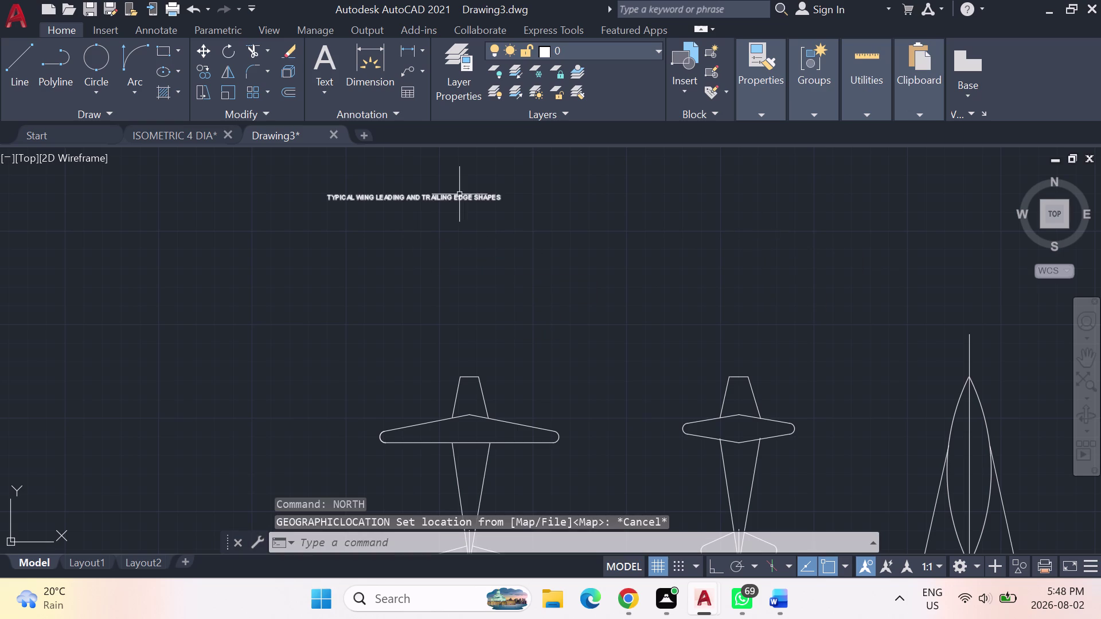
Reselect the heading and open its Properties palette with MO.
click(460, 193)
key(n)
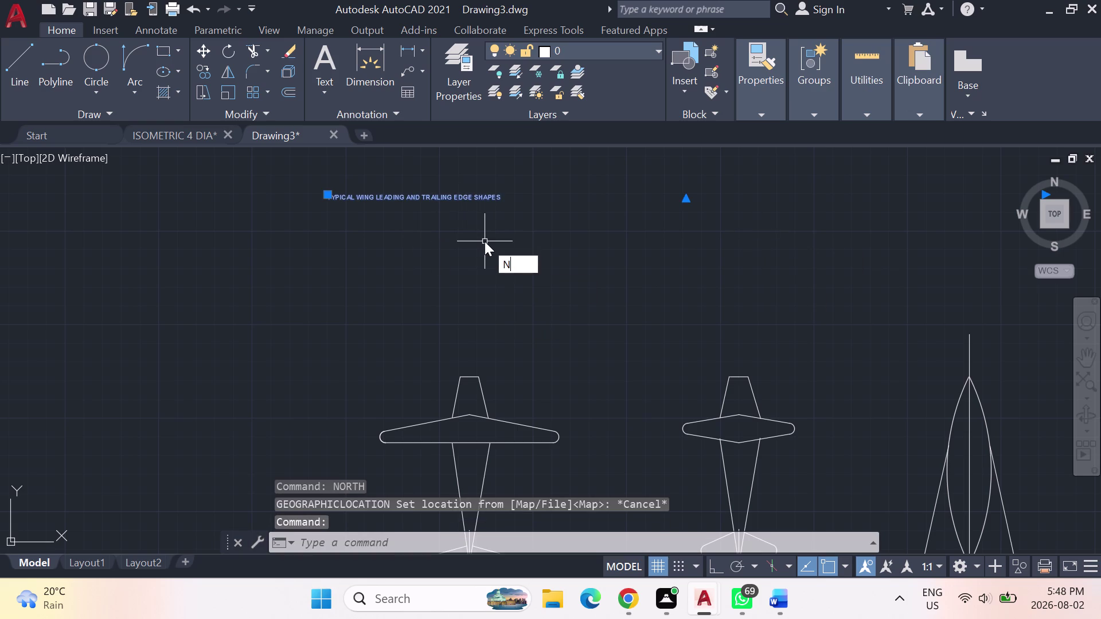
key(BackSpace)
key(n)
key(BackSpace)
key(BackSpace)
text(MO)
key(Return)
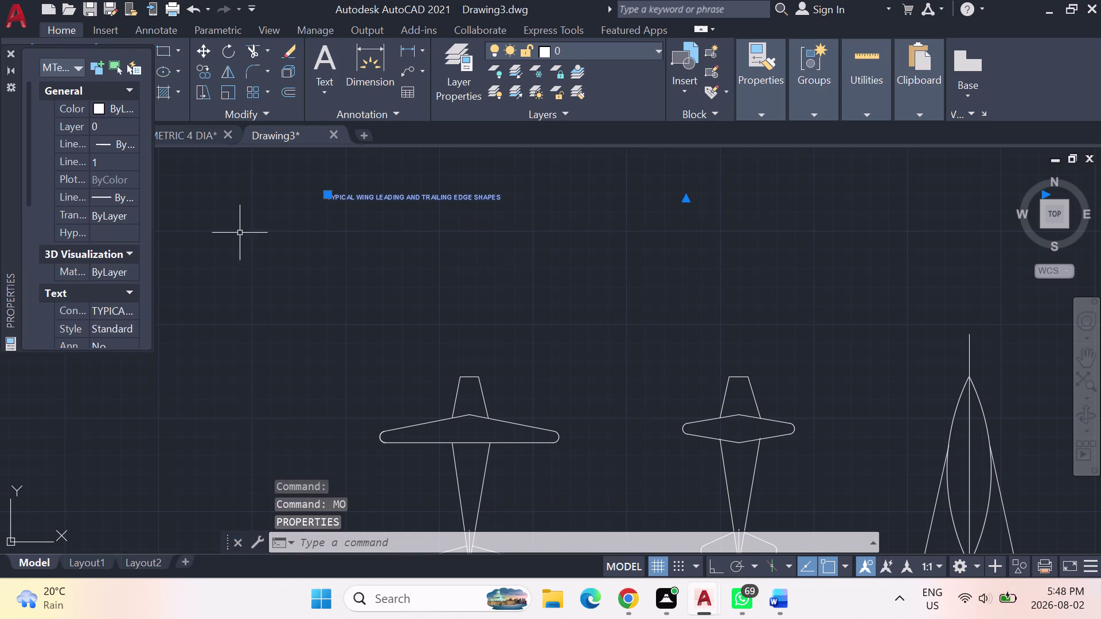
Set the heading's text height to 10 and close the palette.
scroll(down, 3)
scroll(down, 3)
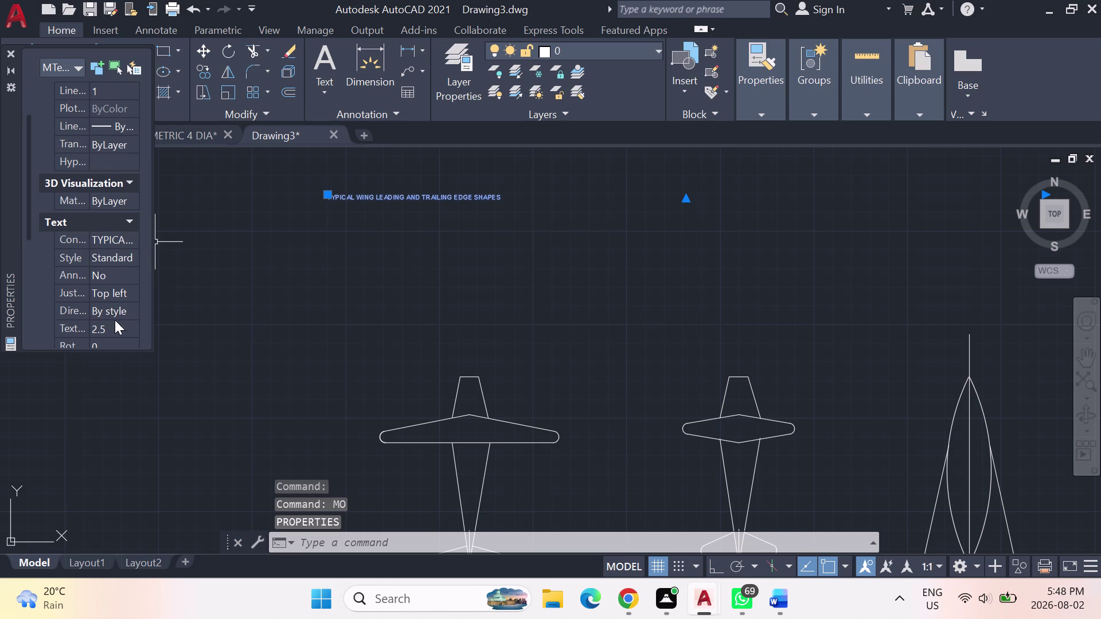
click(116, 328)
text(10)
key(Return)
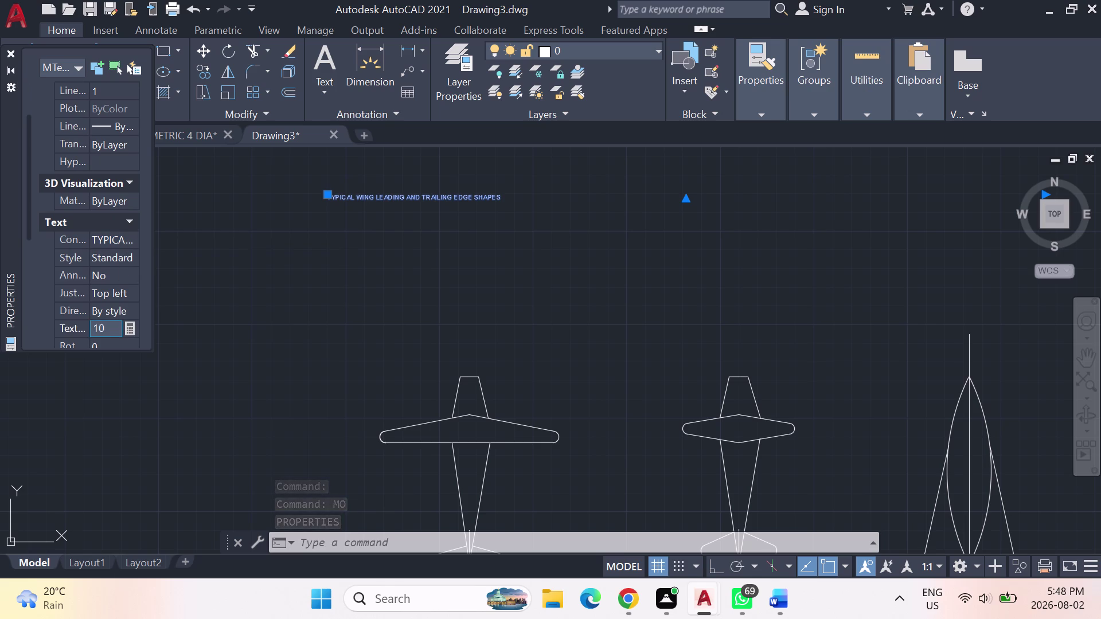
scroll(down, 3)
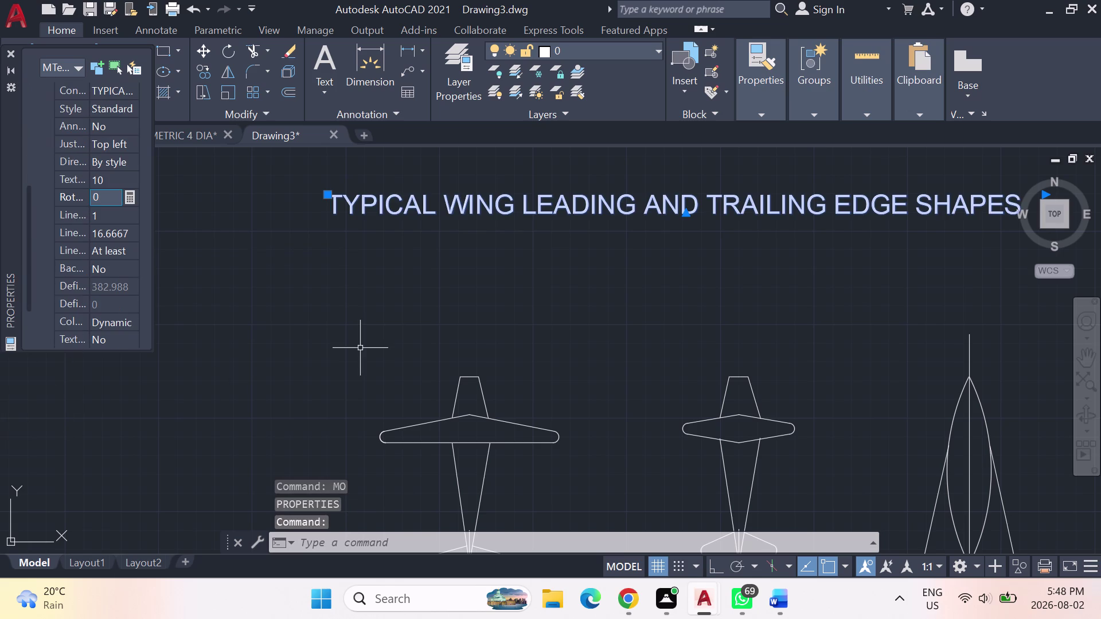
click(6, 54)
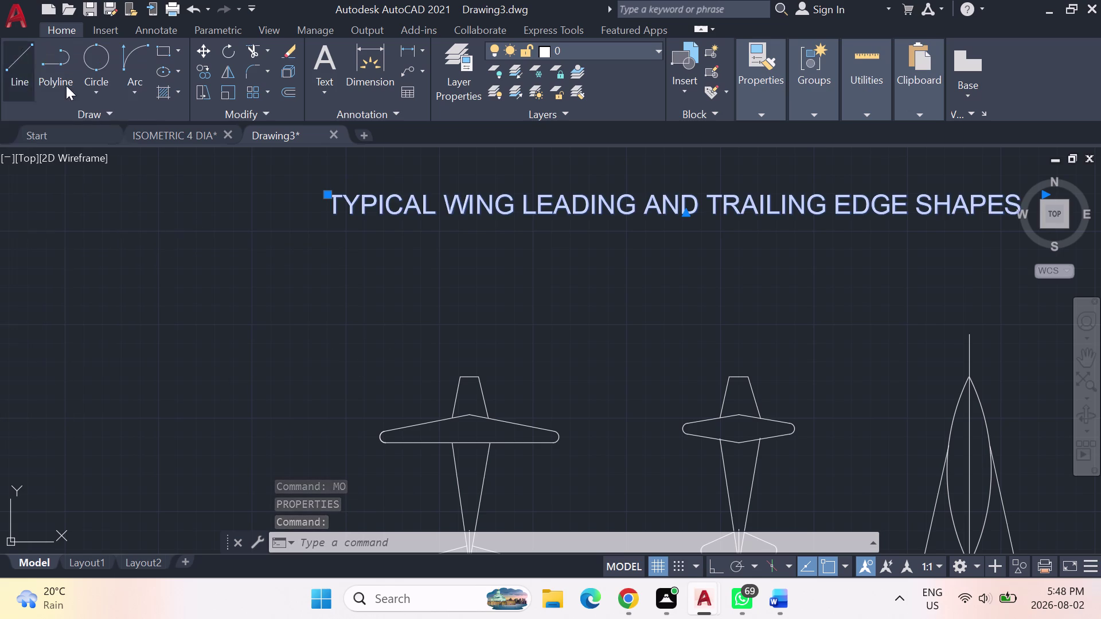
Select all six aircraft labels and open their Properties with MO.
scroll(down, 3)
scroll(up, 3)
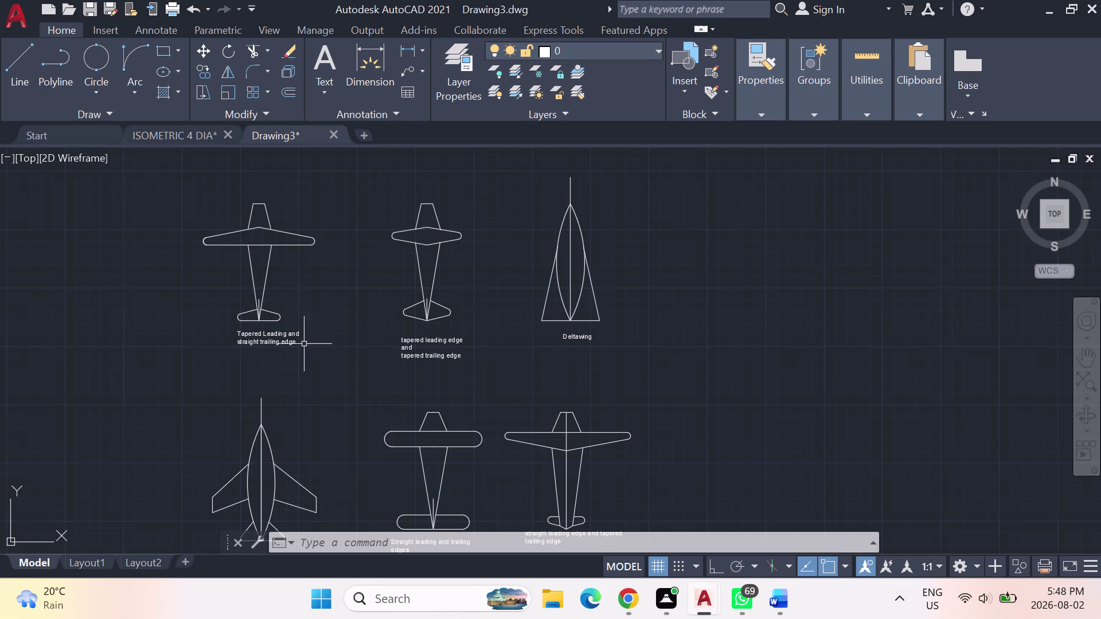
scroll(down, 3)
middle_drag(272, 319, 355, 332)
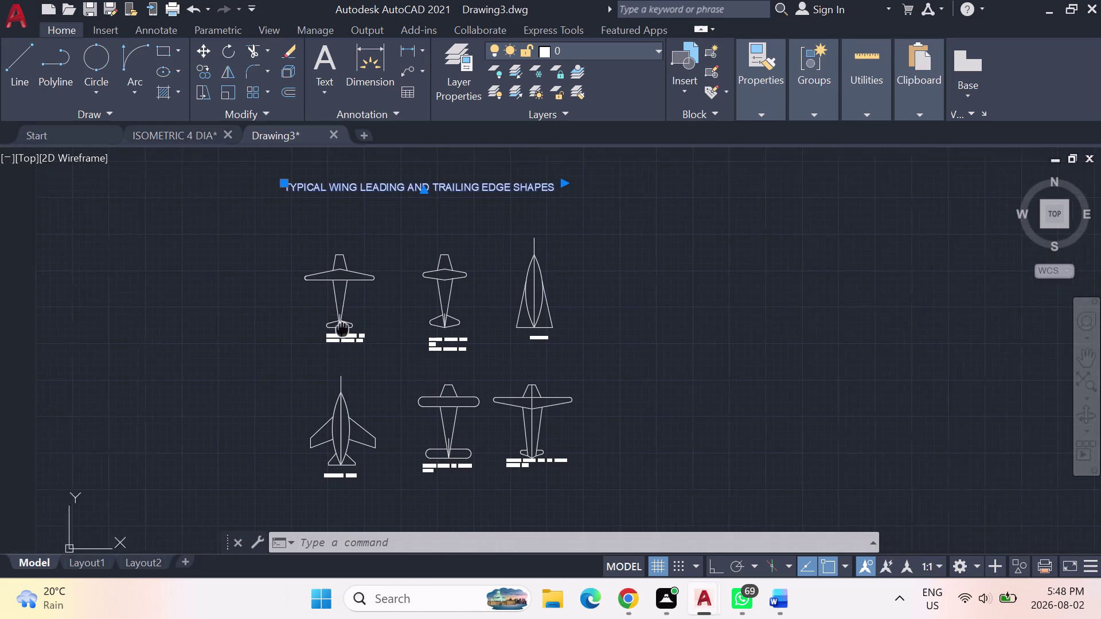
middle_drag(355, 332, 437, 339)
click(447, 355)
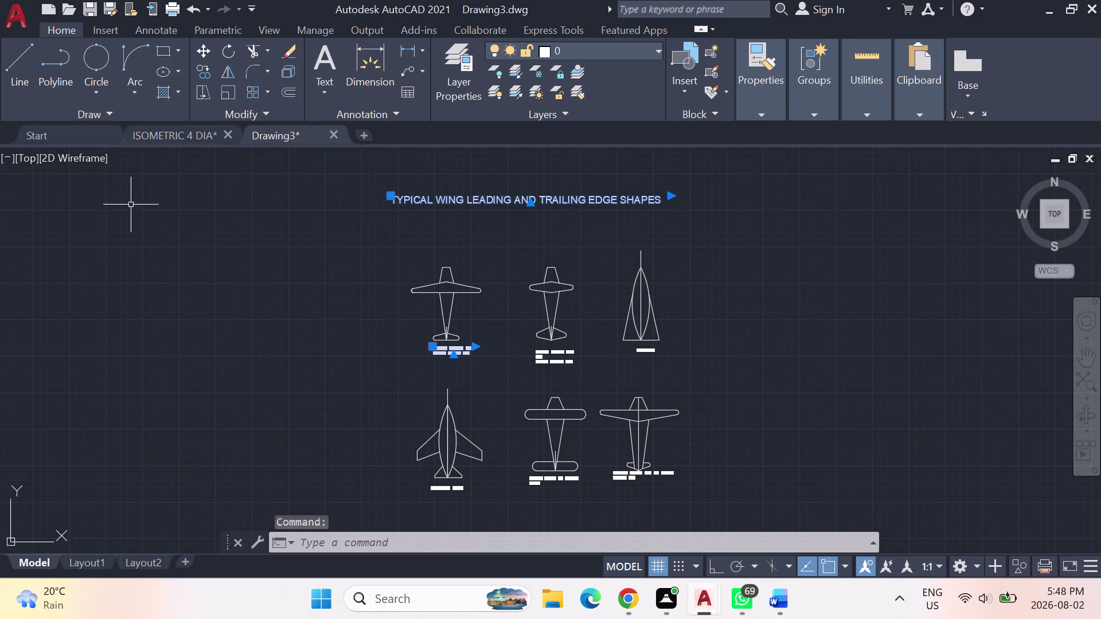
click(568, 360)
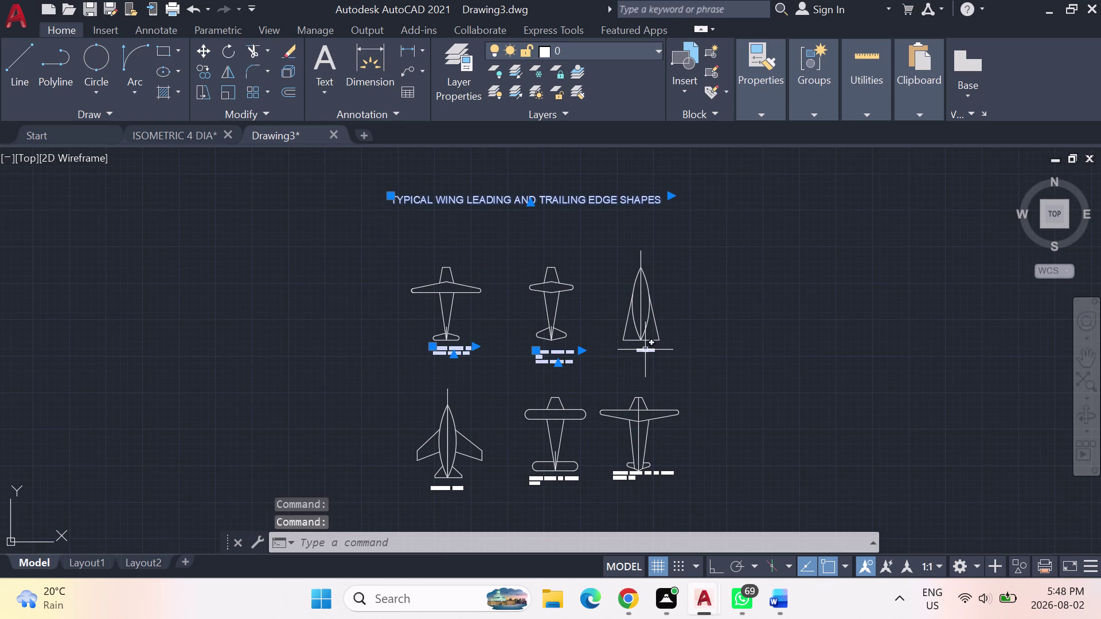
click(645, 349)
click(443, 491)
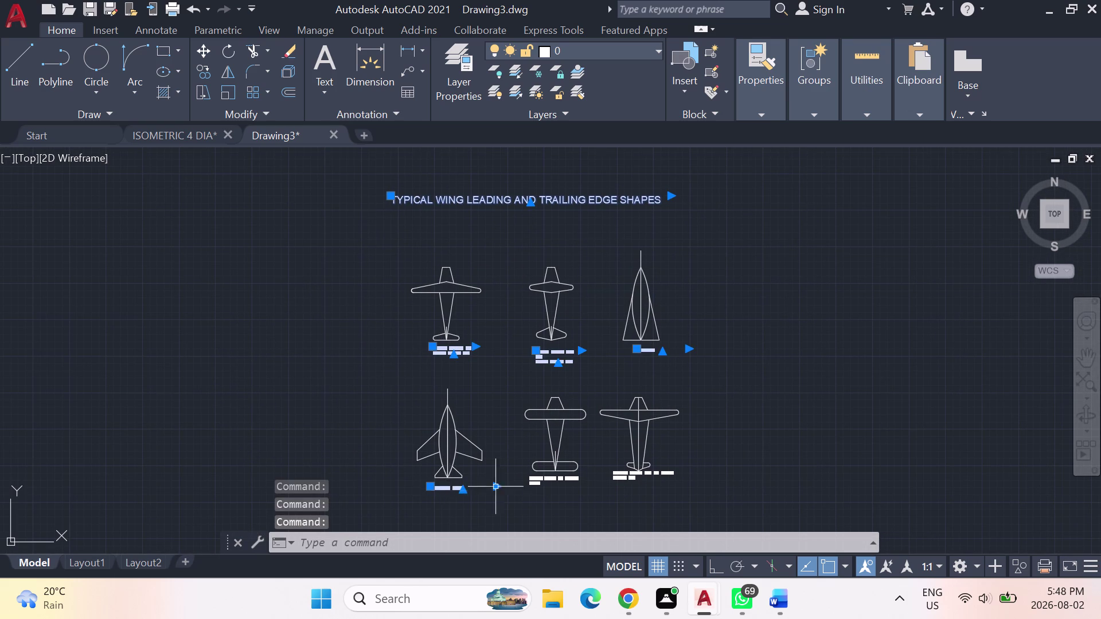
click(552, 478)
click(642, 475)
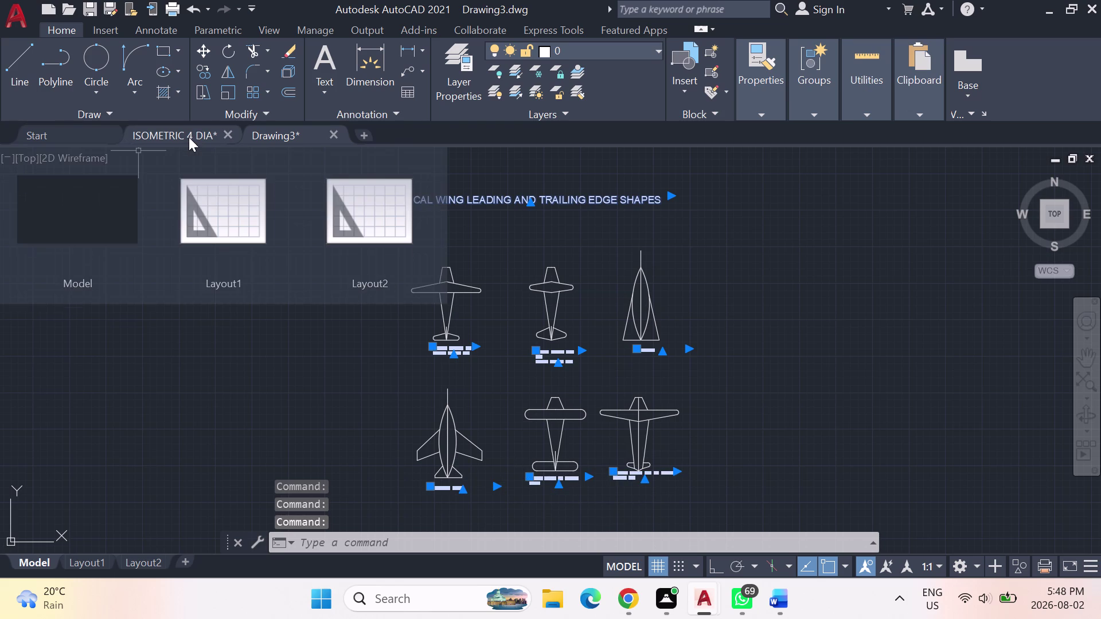
text(MO)
key(Return)
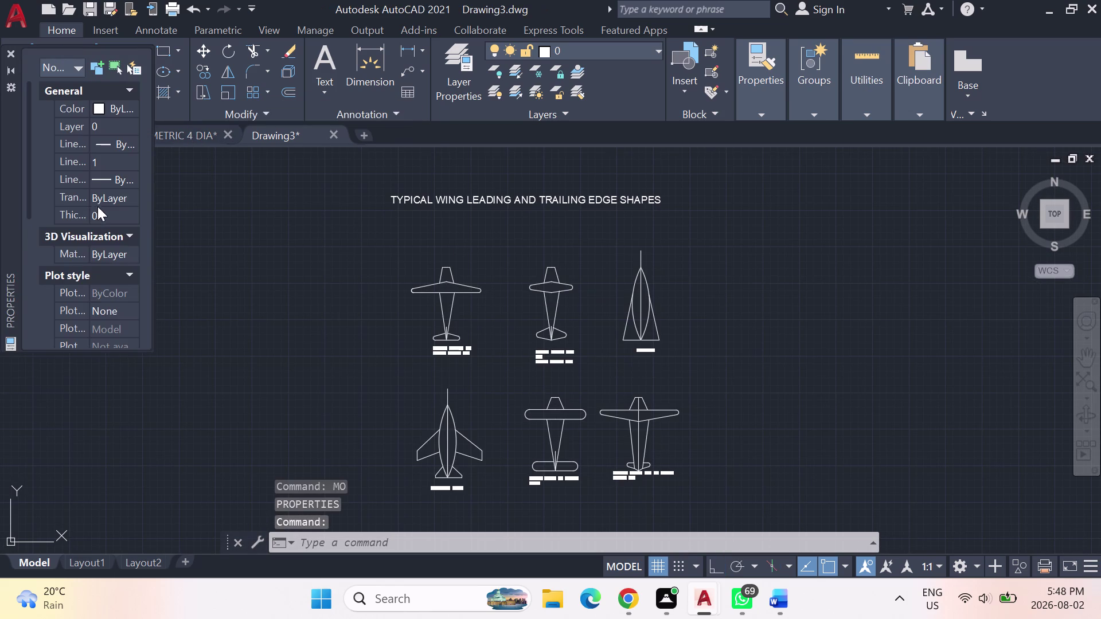
Close the Properties palette after it shows an empty list.
scroll(down, 3)
scroll(down, 3)
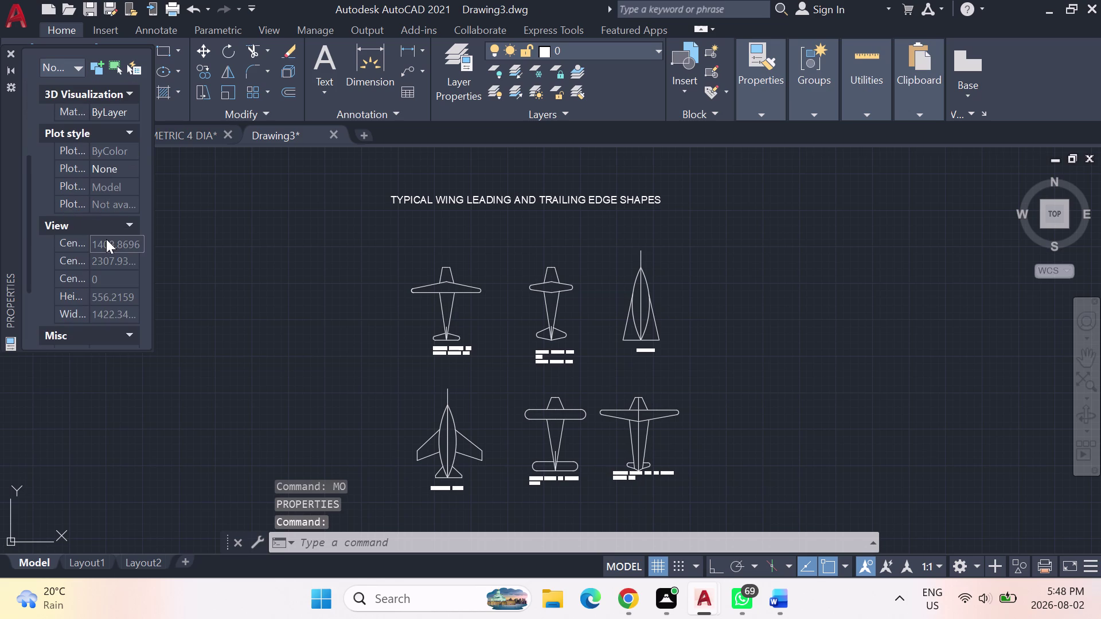
scroll(up, 3)
scroll(up, 3)
scroll(up, 3)
scroll(up, 3)
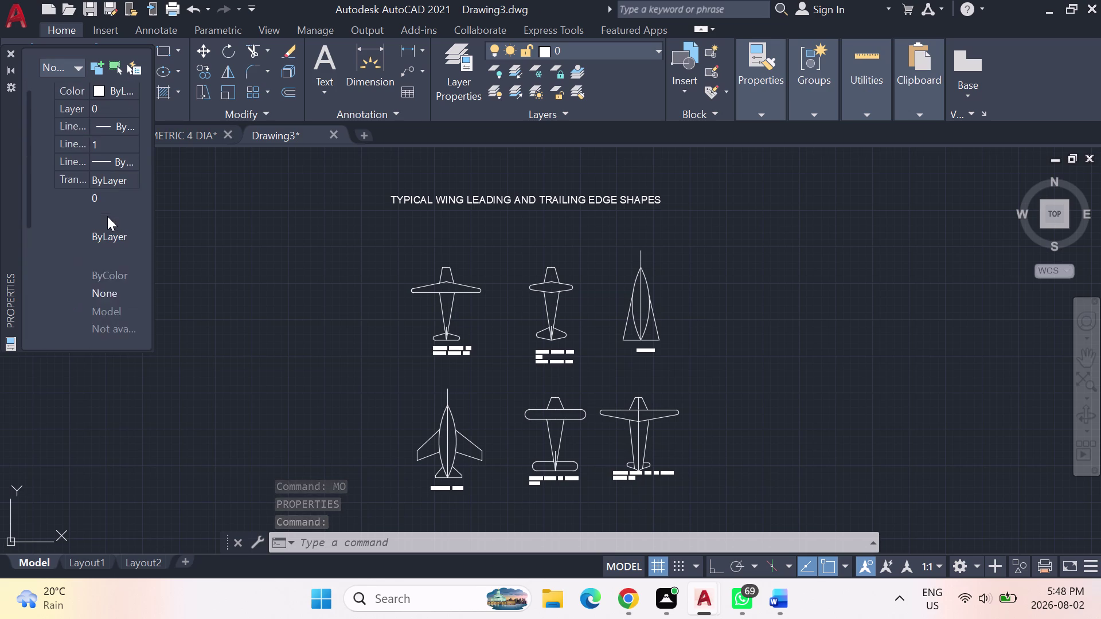
scroll(up, 3)
scroll(up, 3)
scroll(up, 3)
scroll(down, 3)
scroll(down, 3)
scroll(down, 3)
scroll(down, 3)
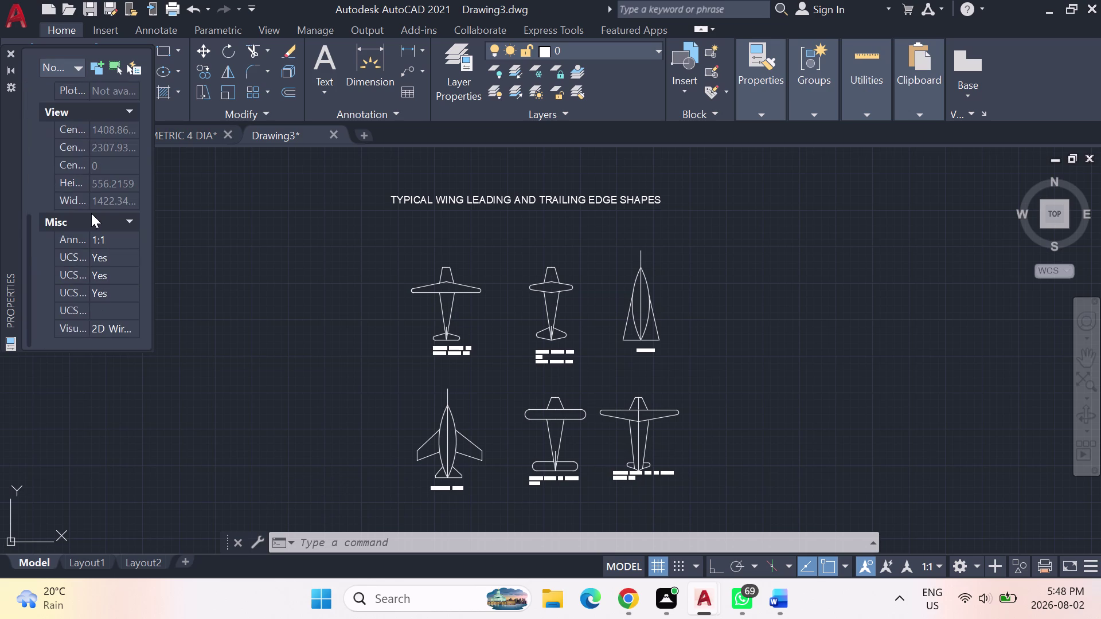
scroll(up, 3)
scroll(up, 3)
scroll(up, 3)
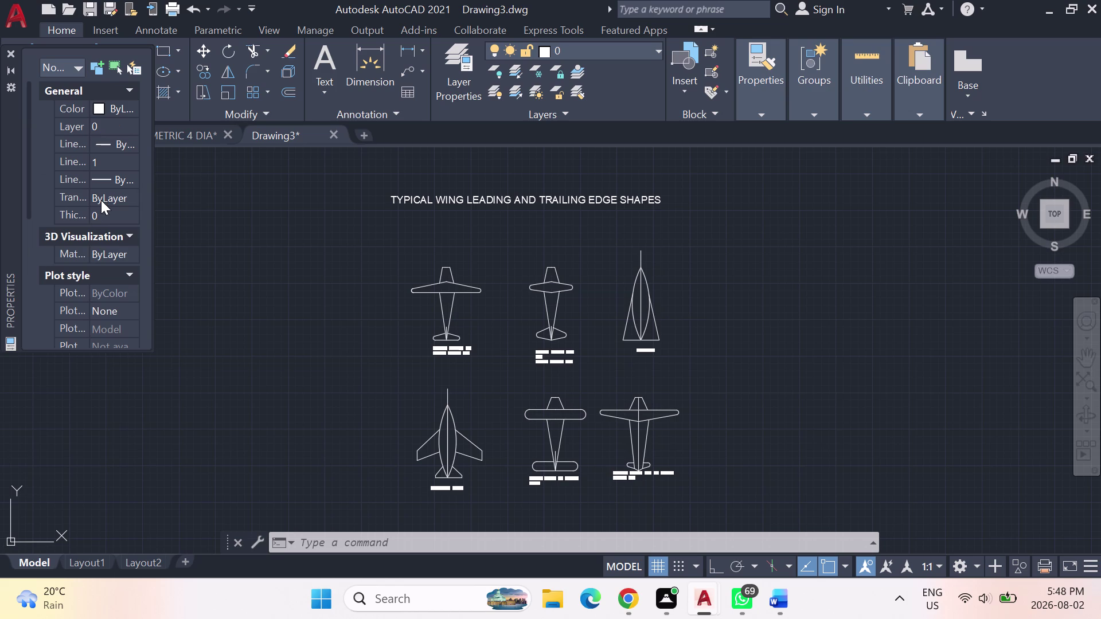
click(11, 53)
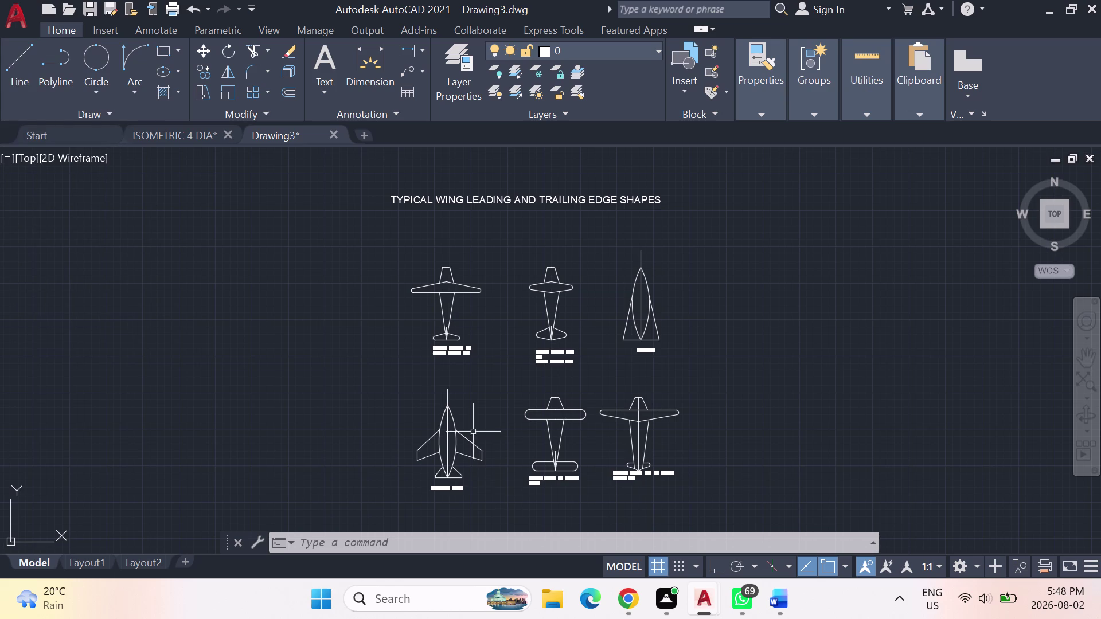
Reselect the six labels, including Deltawing and swept-back wings, and reopen Properties.
click(452, 357)
click(563, 363)
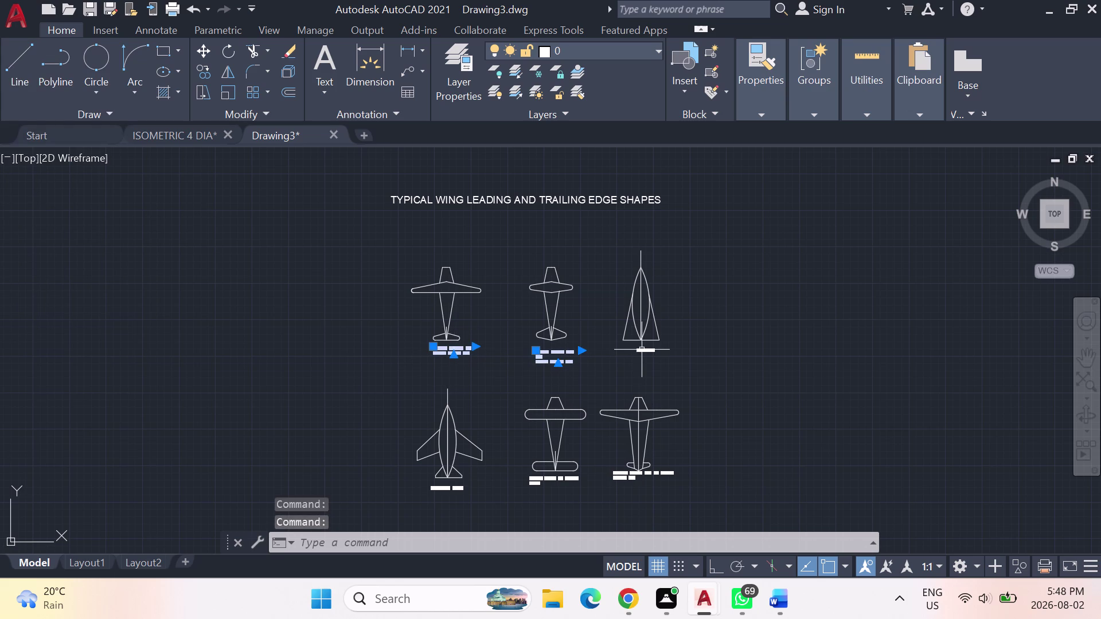
click(642, 349)
click(628, 482)
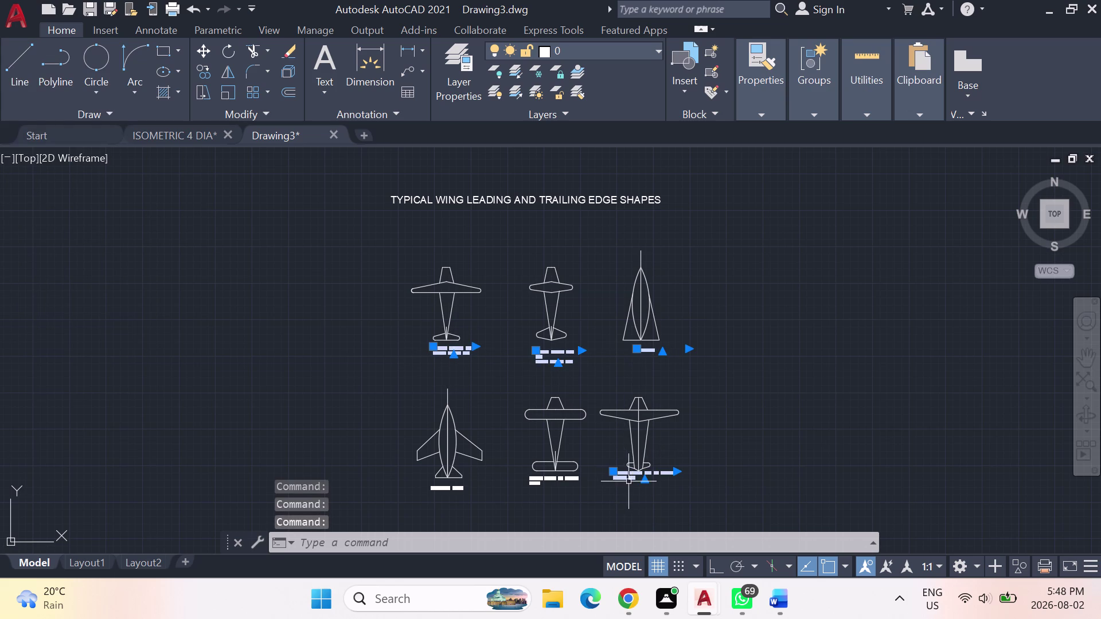
click(557, 479)
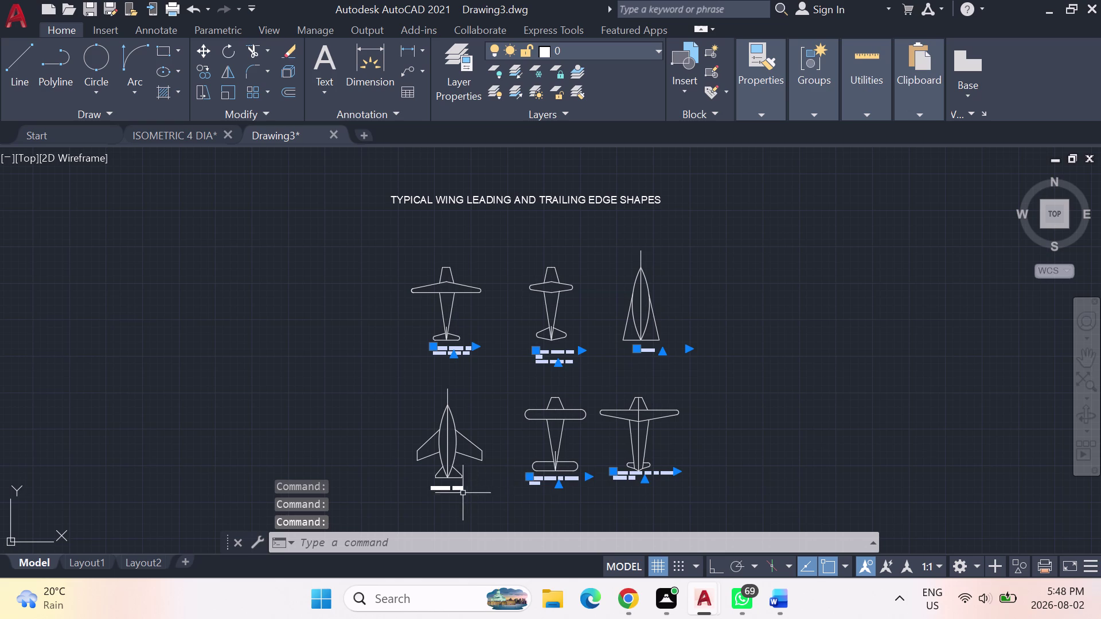
click(442, 488)
text(MO)
key(Return)
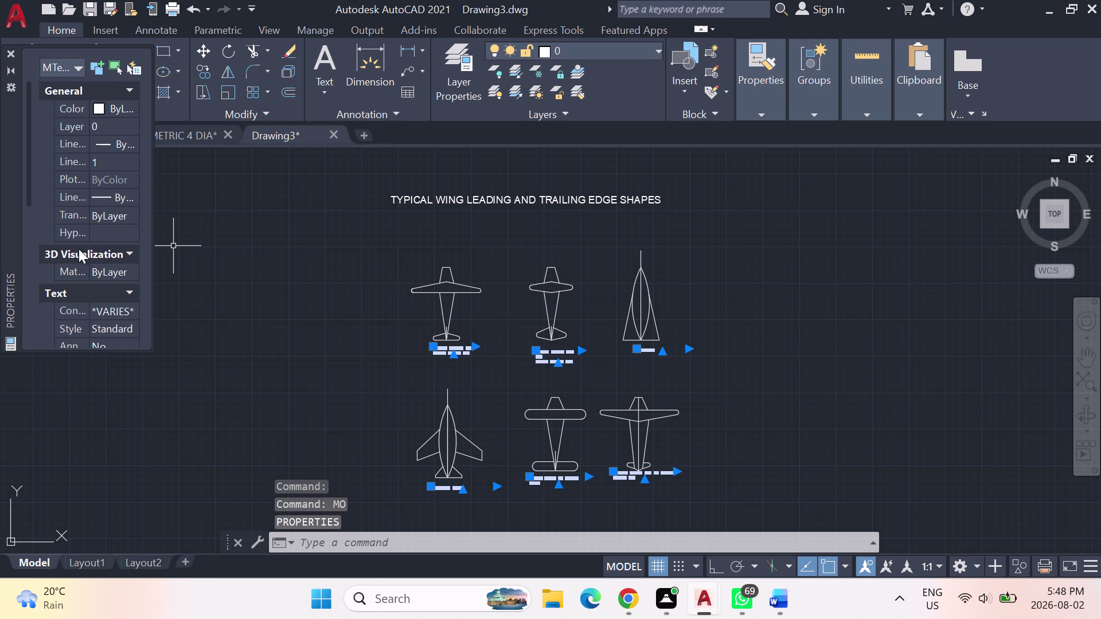
Change the labels' text height from 4 to 7 and clear the selection.
scroll(down, 3)
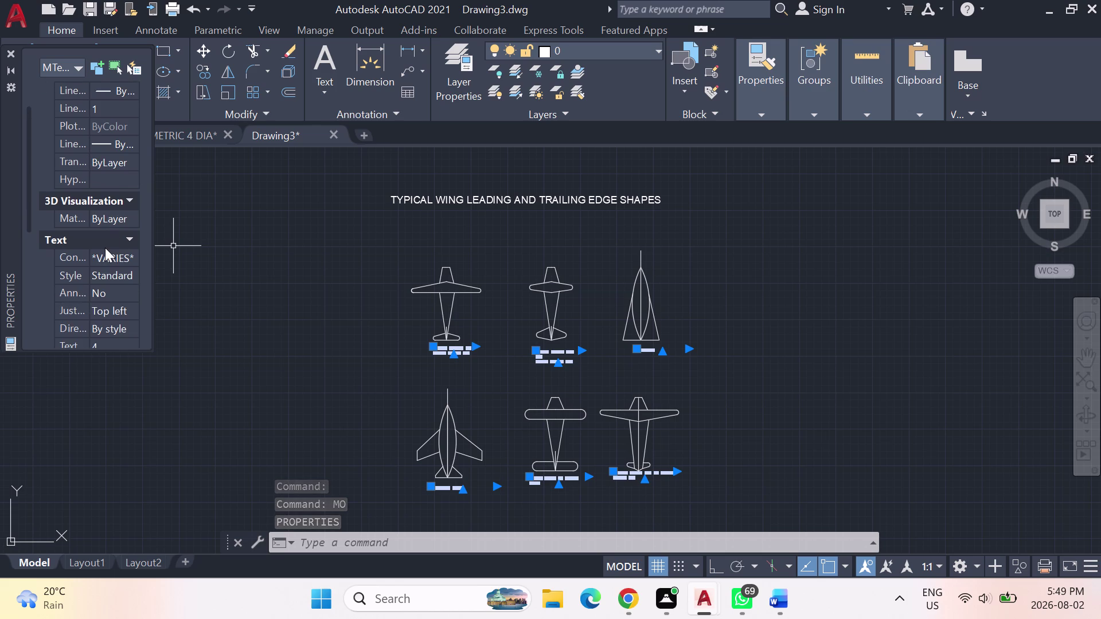
scroll(down, 3)
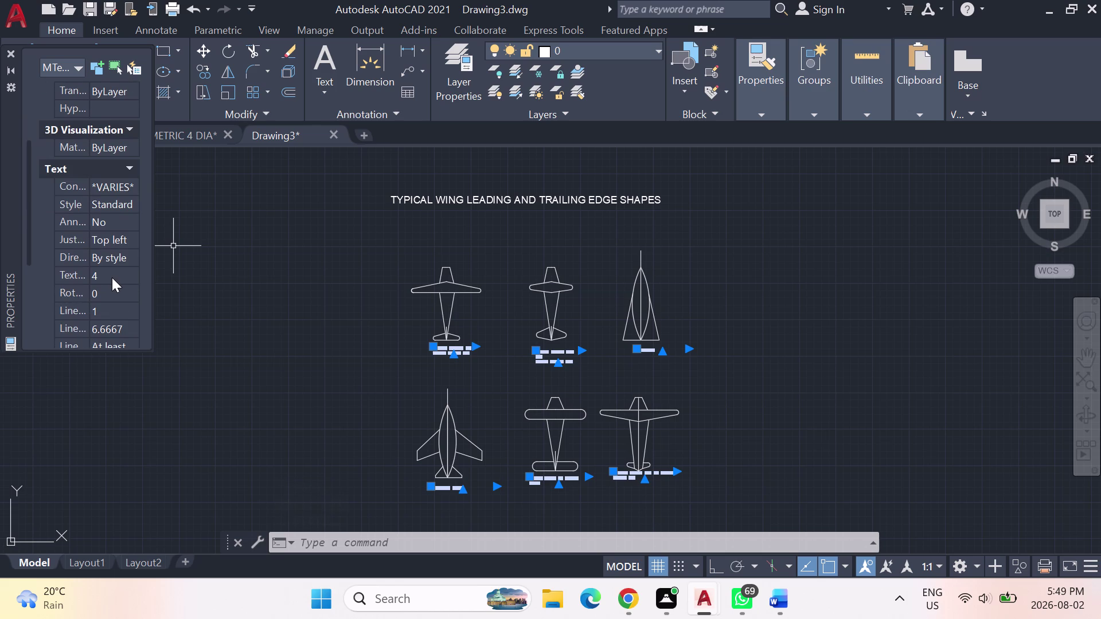
click(115, 278)
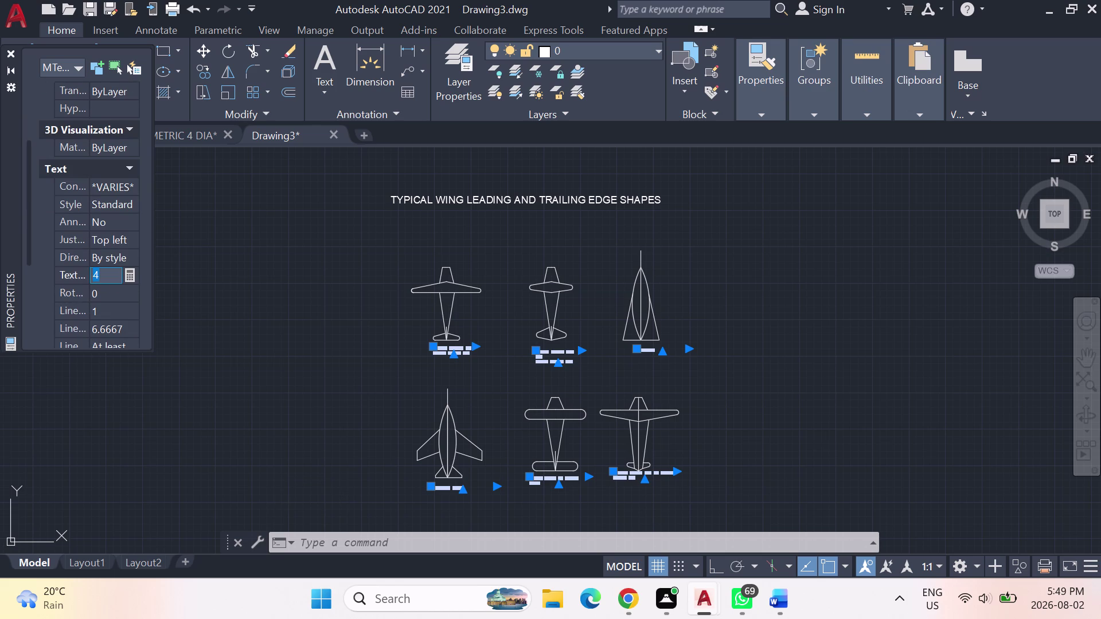
key(6)
key(BackSpace)
key(7)
key(Return)
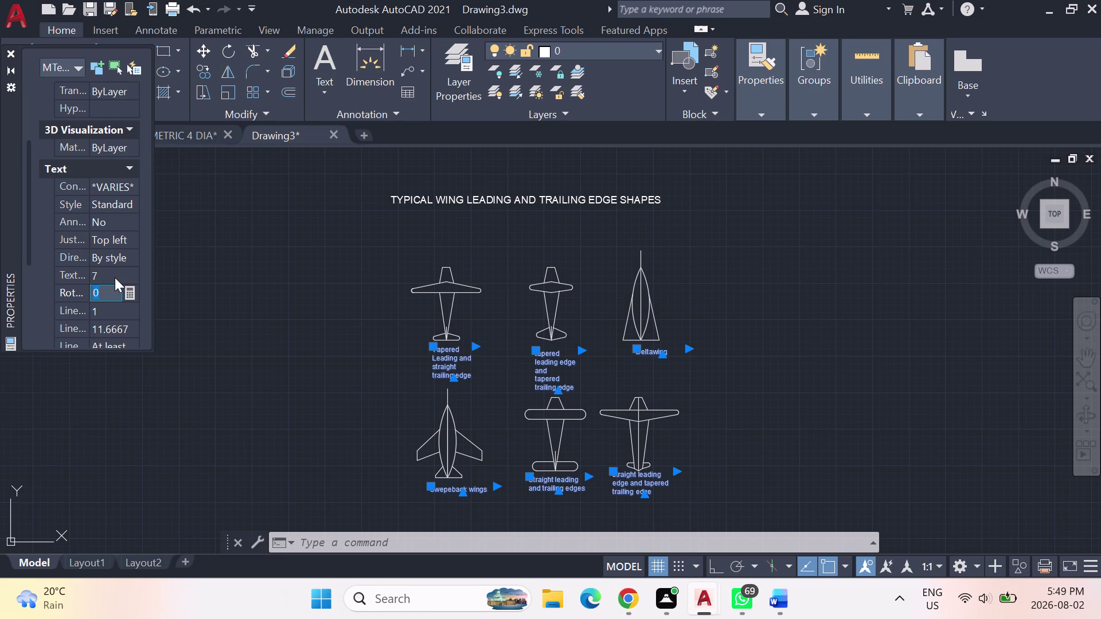
click(11, 54)
click(860, 375)
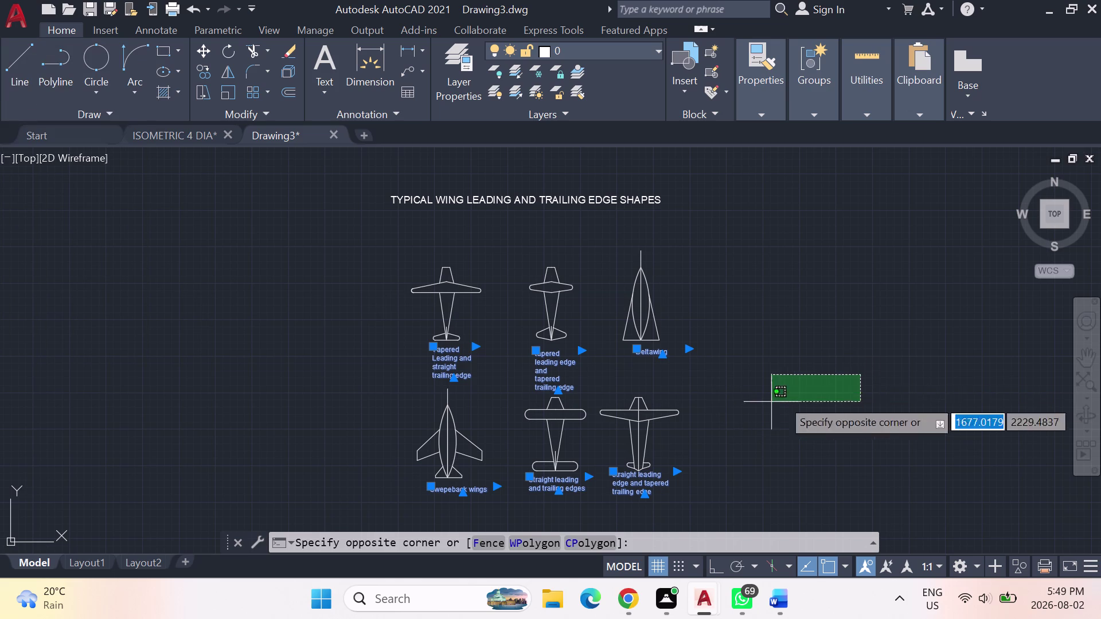
click(827, 388)
key(Escape)
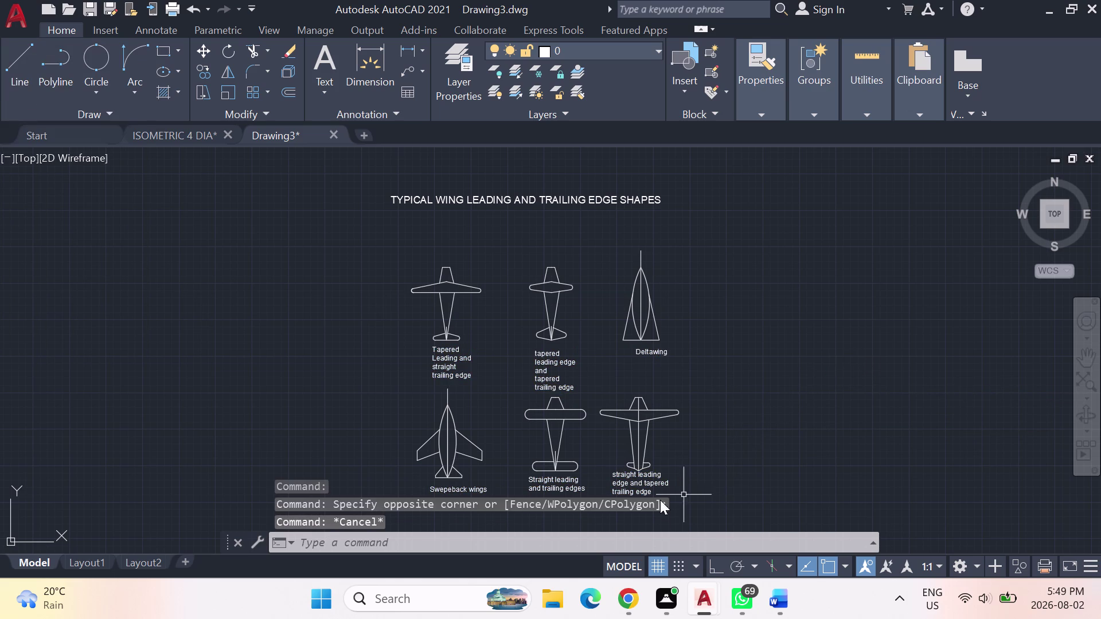
scroll(up, 3)
scroll(down, 3)
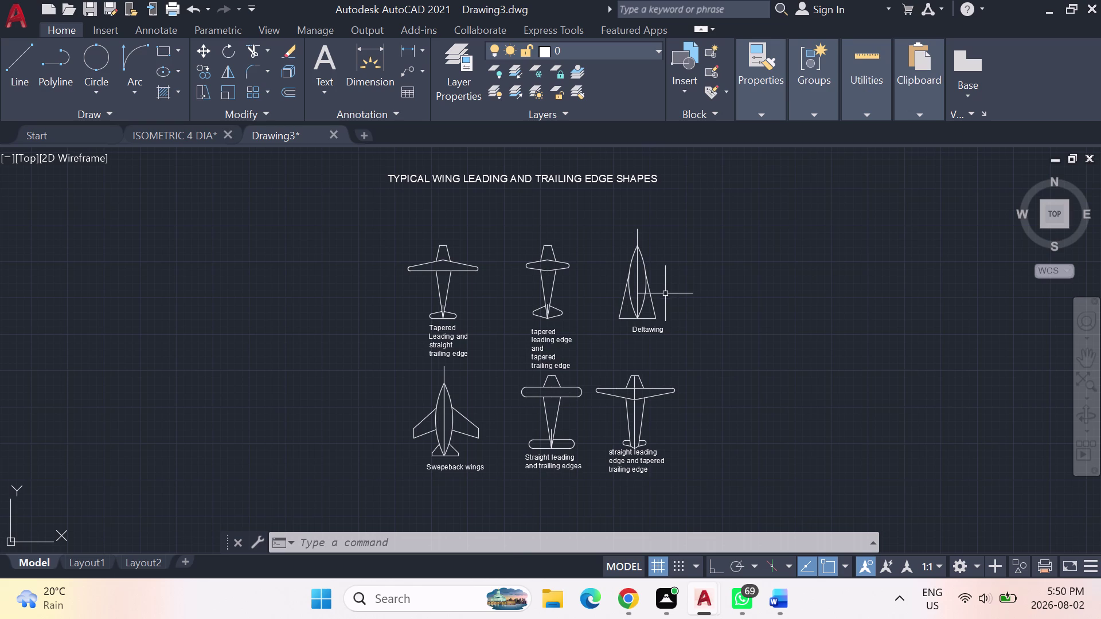
scroll(up, 3)
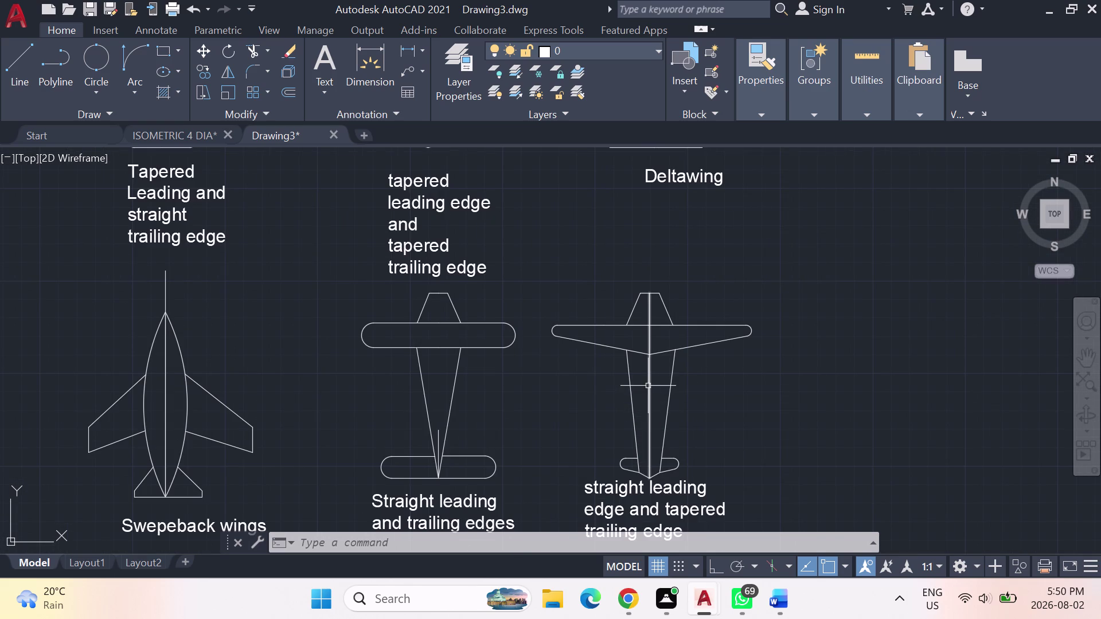
click(652, 384)
key(Delete)
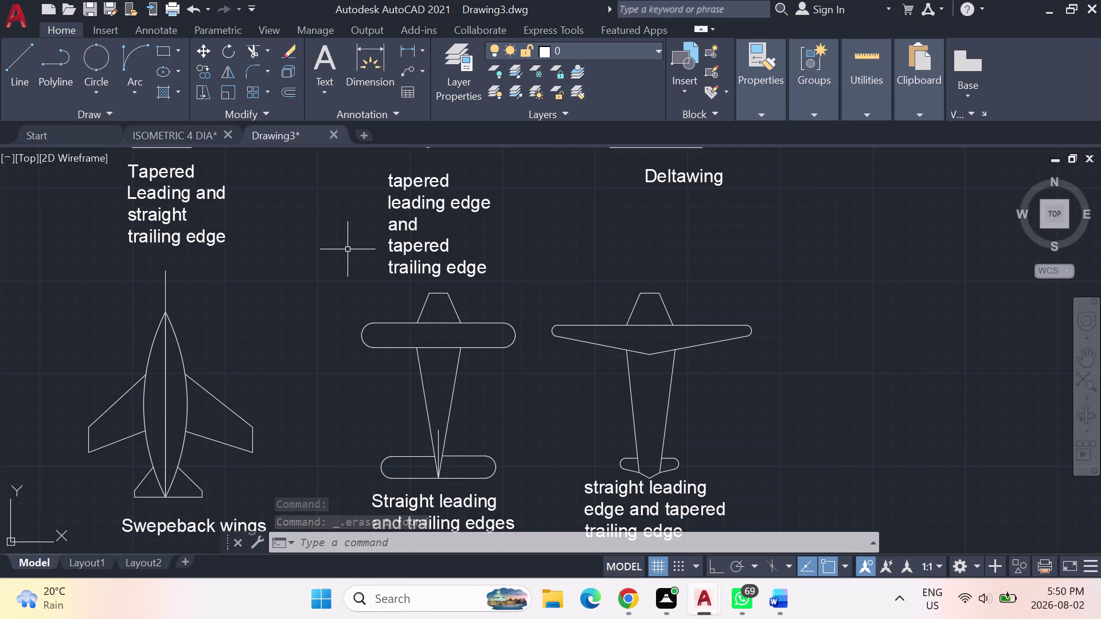
scroll(down, 3)
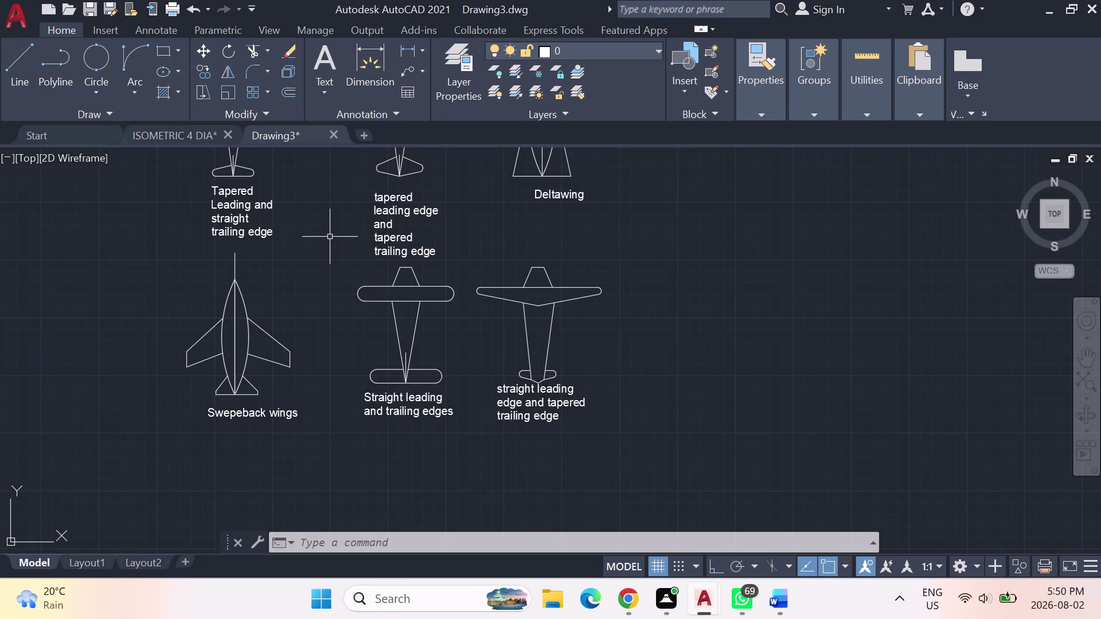
middle_drag(331, 236, 338, 302)
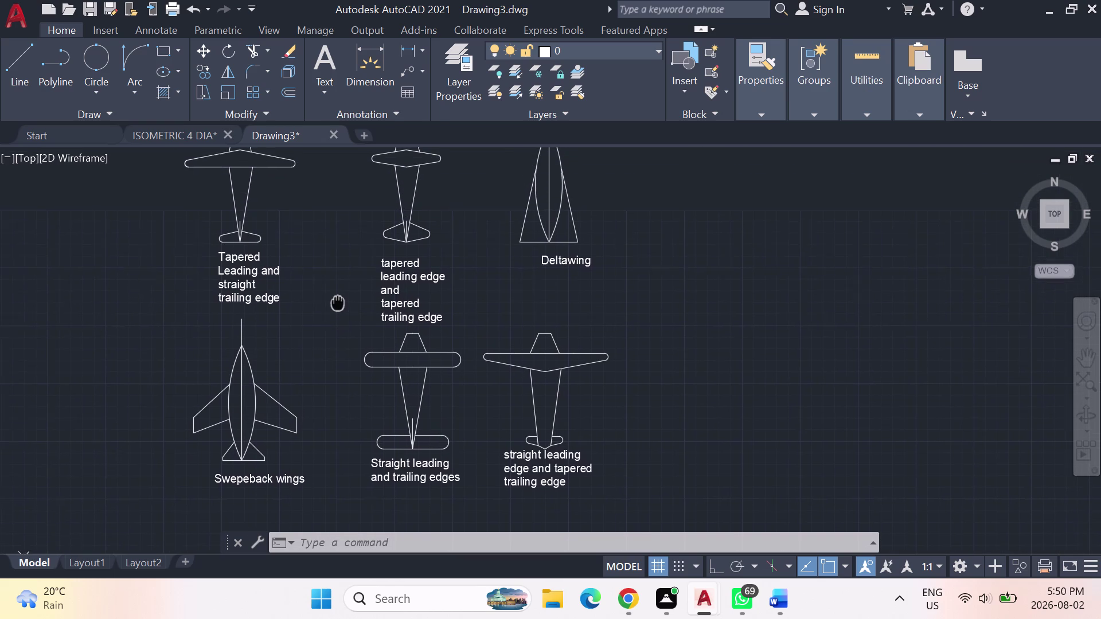
middle_drag(338, 302, 338, 304)
scroll(up, 3)
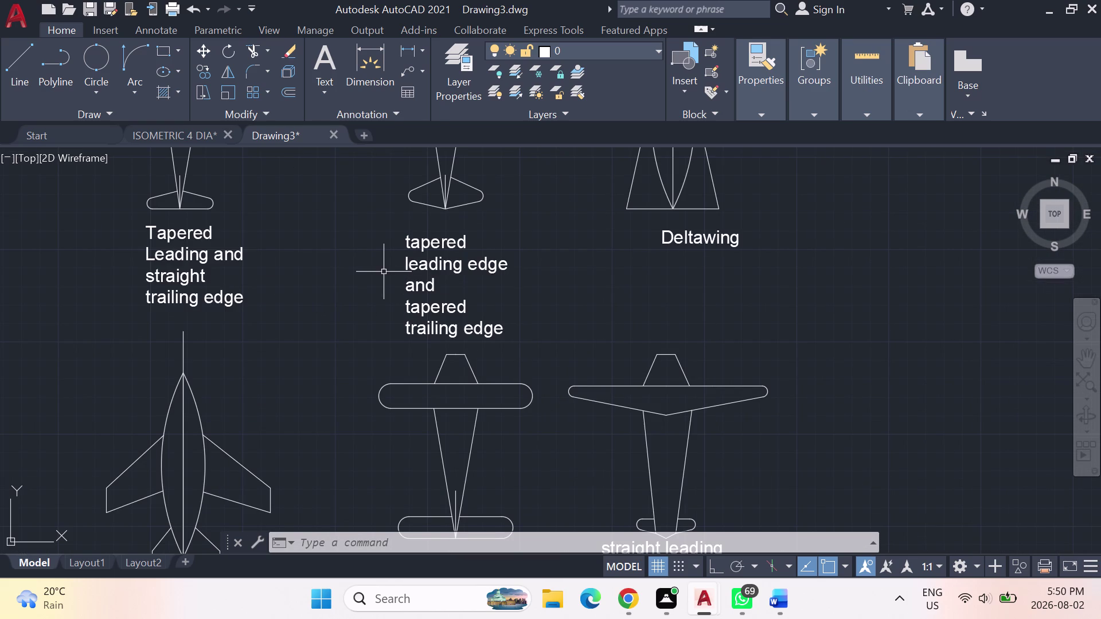
middle_drag(384, 272, 456, 449)
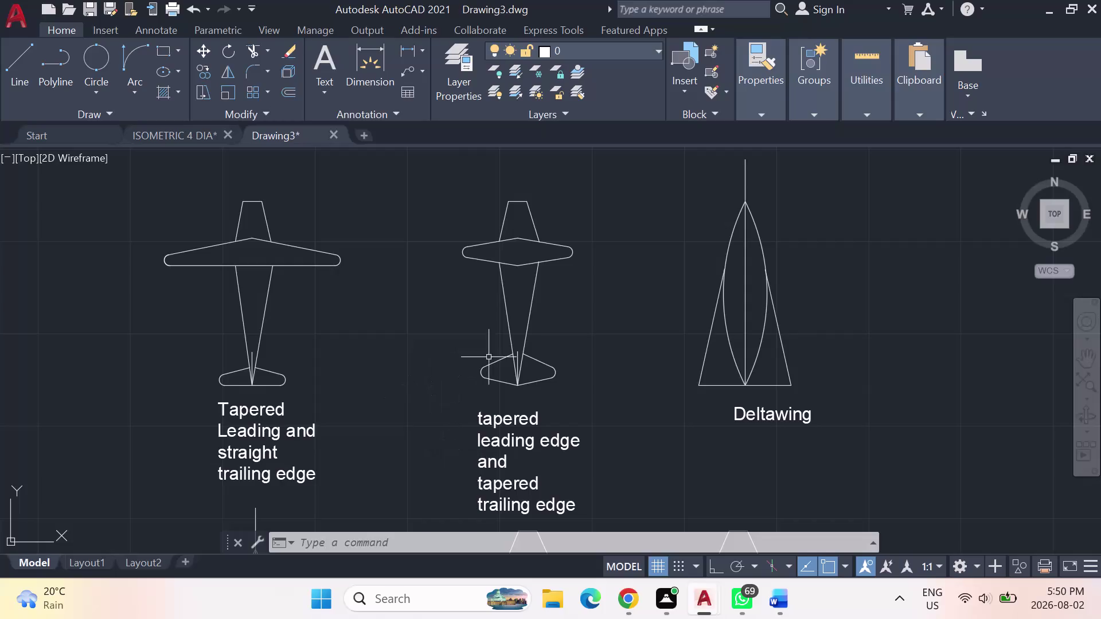
middle_drag(536, 419, 534, 164)
scroll(up, 3)
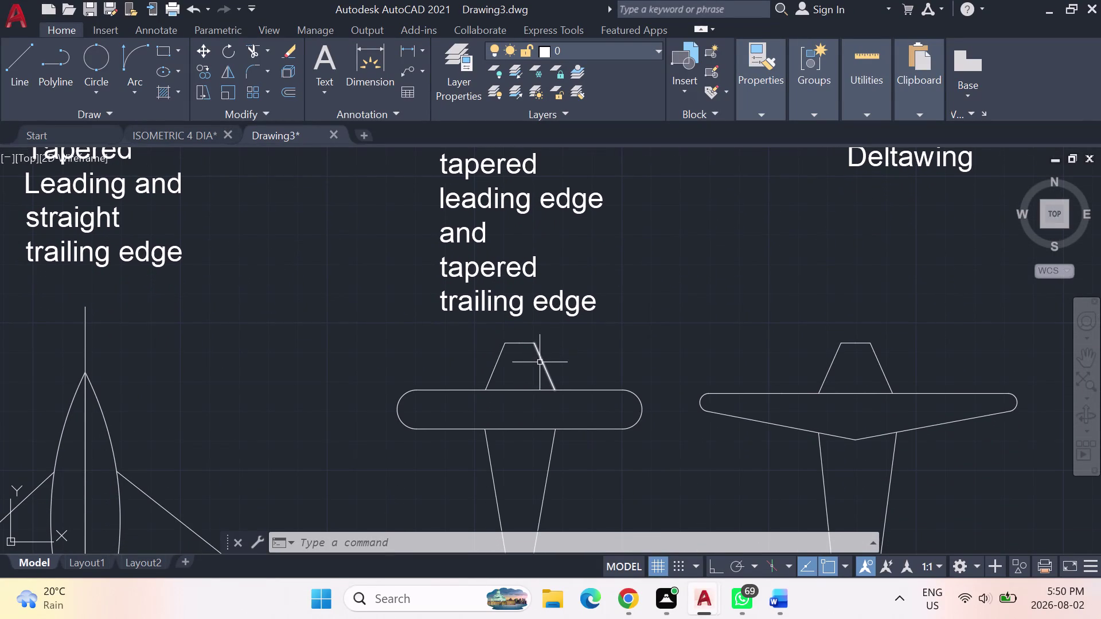
Replace the faulty right tail edge with a new straight line to the wing.
click(541, 361)
key(Delete)
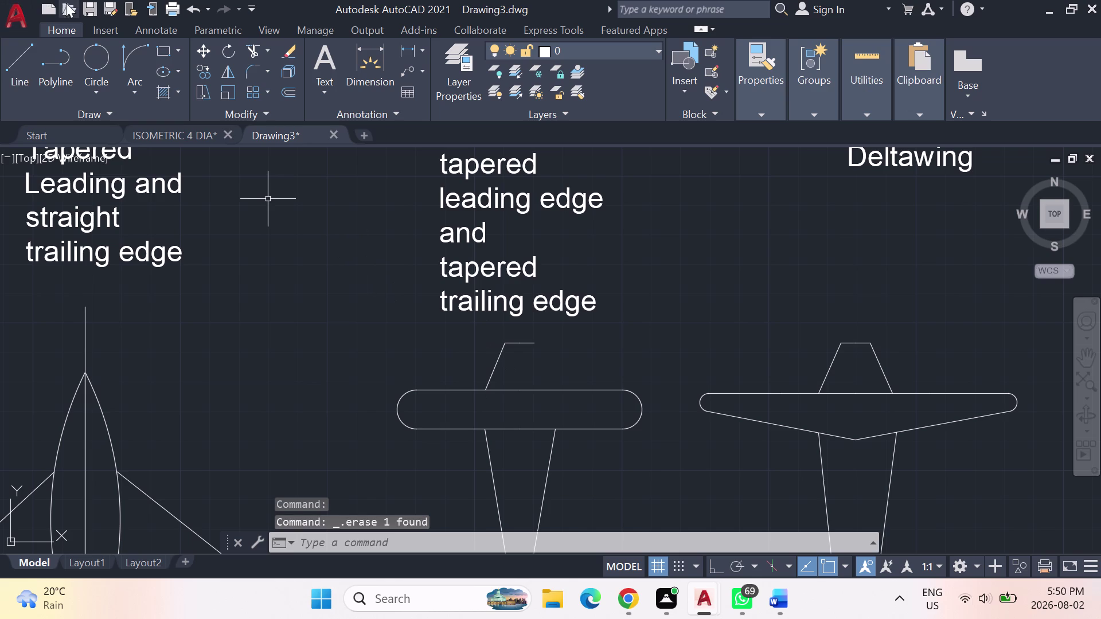
click(20, 62)
click(535, 344)
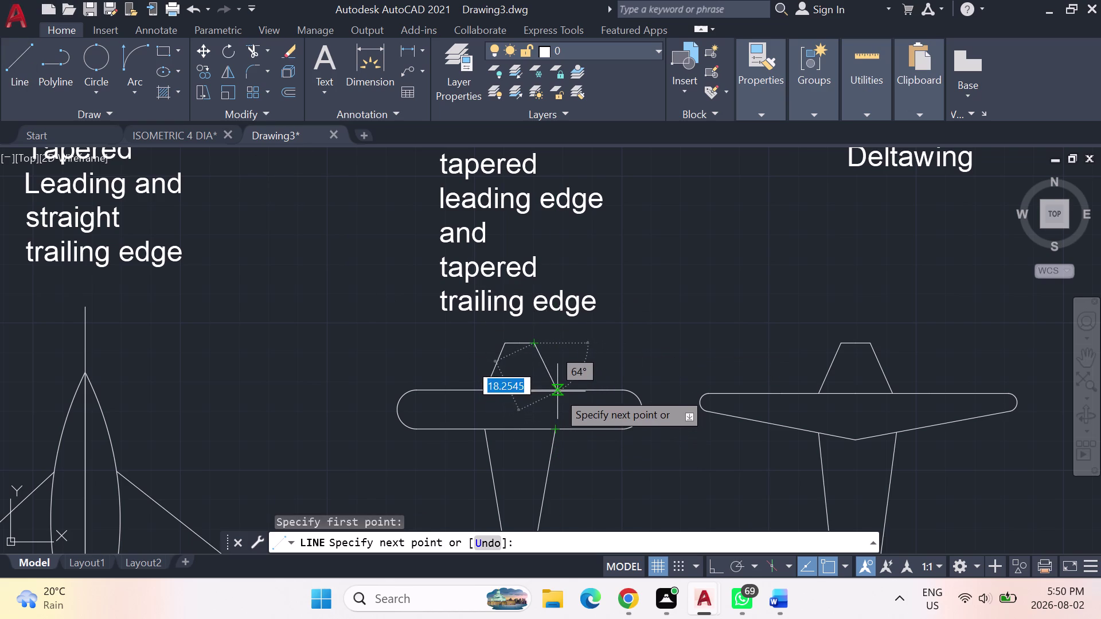
click(557, 391)
key(Escape)
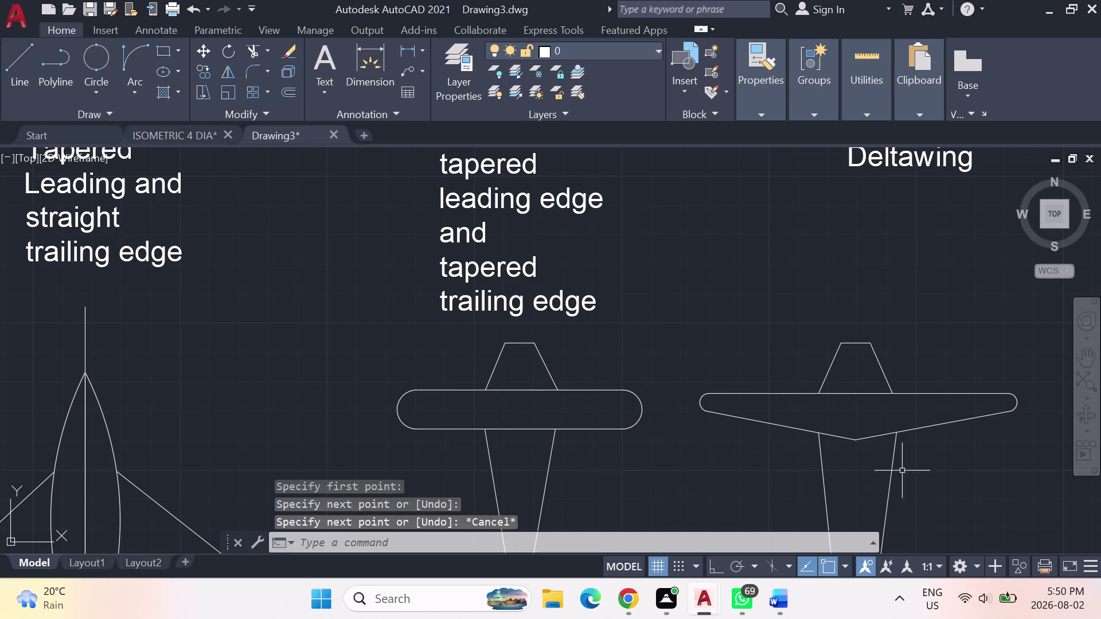
Recenter the view on the full labelled sheet and start saving the drawing.
scroll(down, 3)
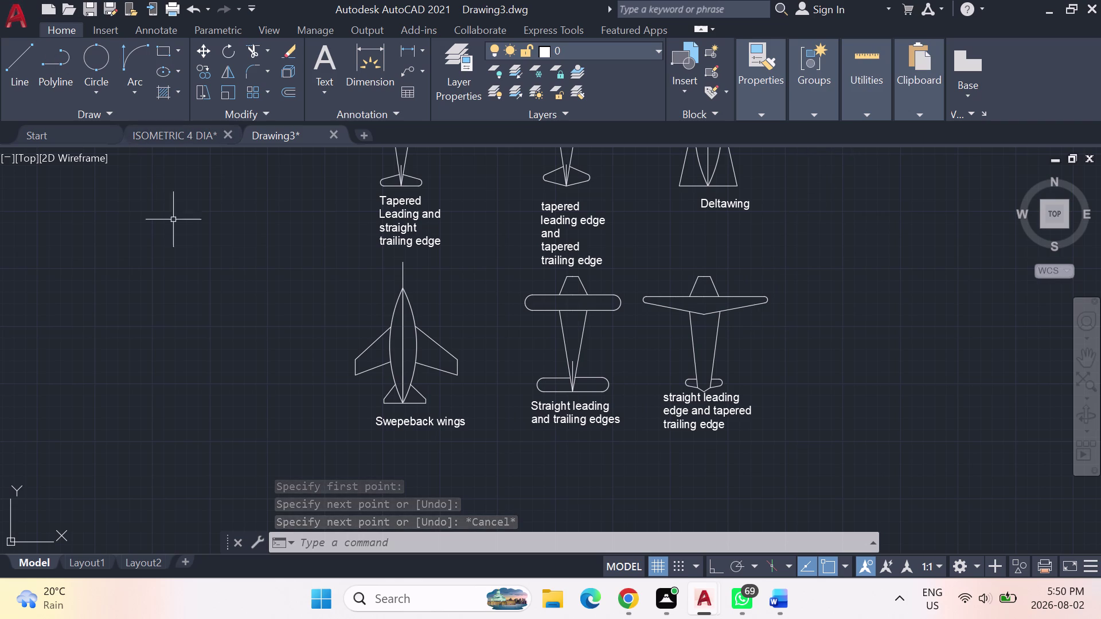
scroll(down, 3)
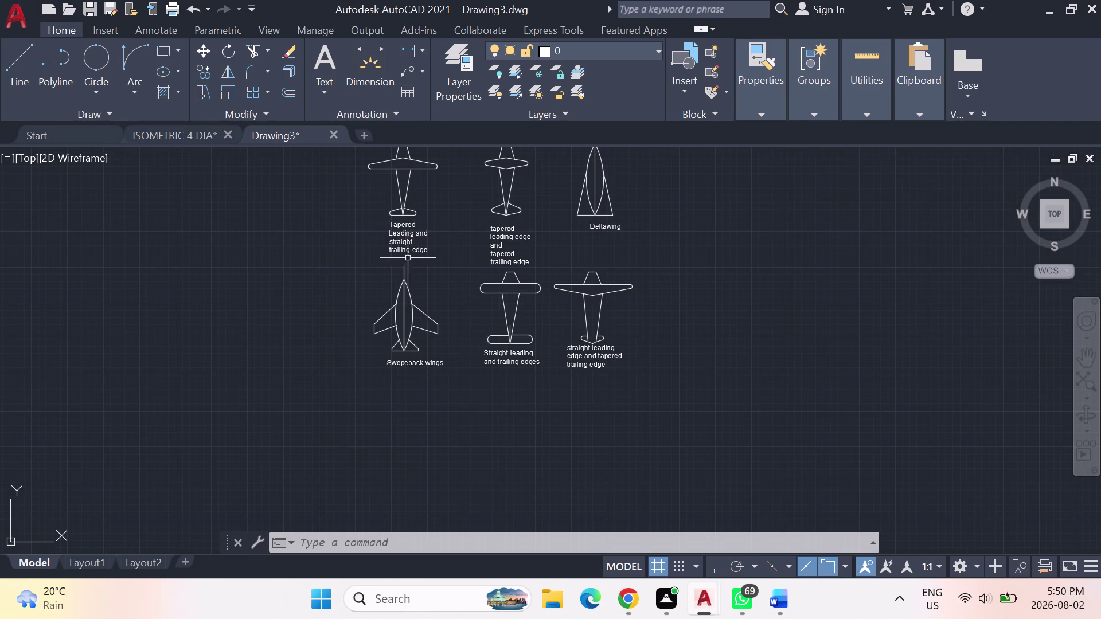
middle_drag(396, 226, 403, 293)
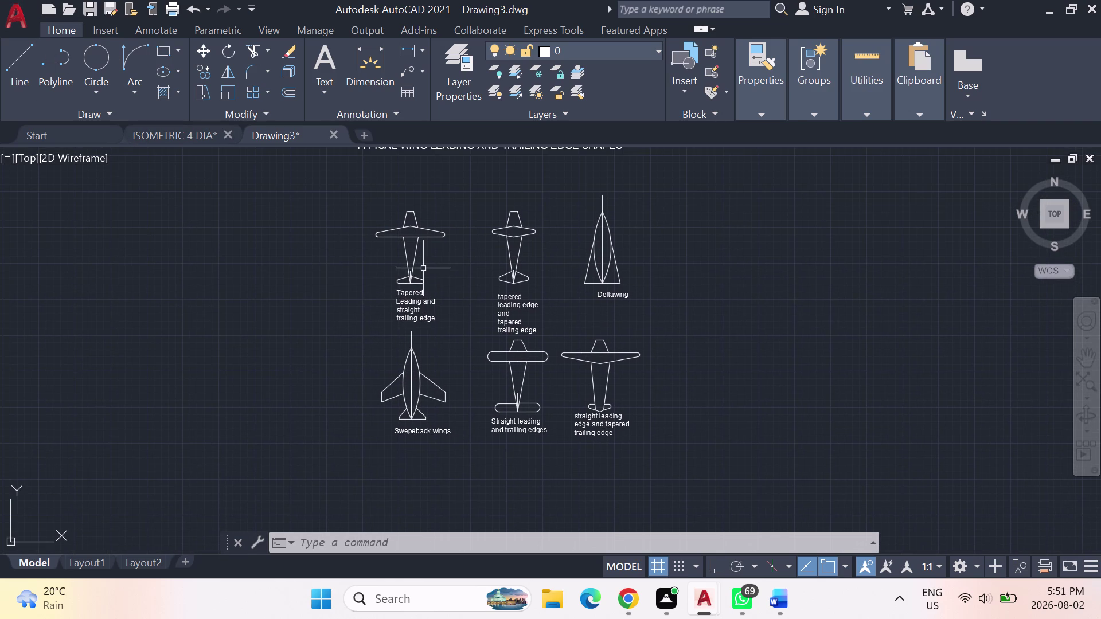
scroll(up, 3)
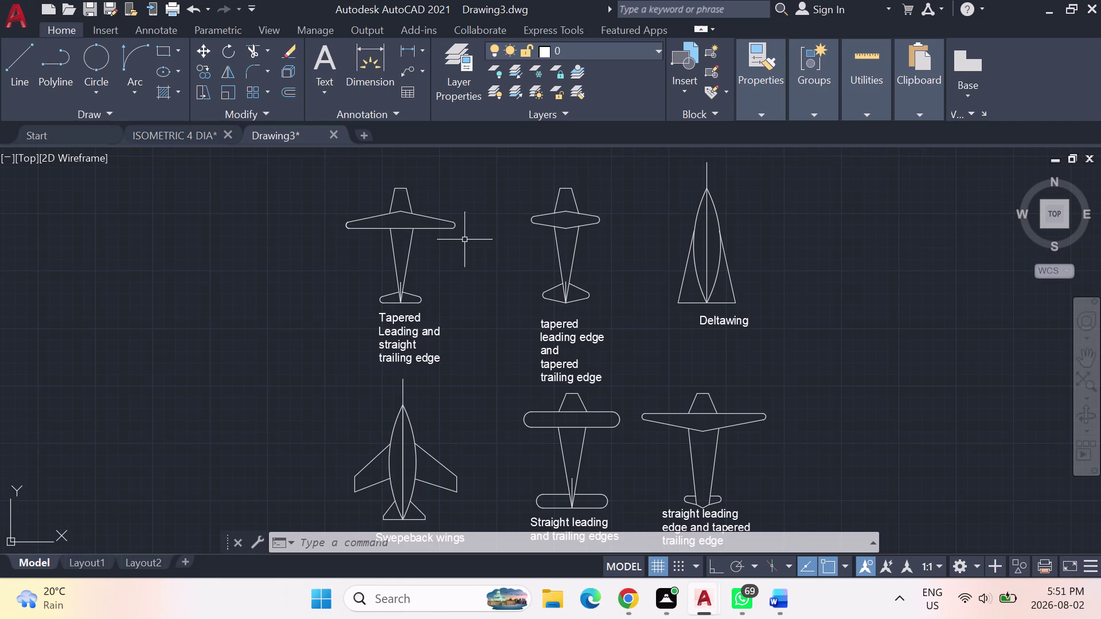
scroll(down, 3)
middle_drag(424, 216, 437, 223)
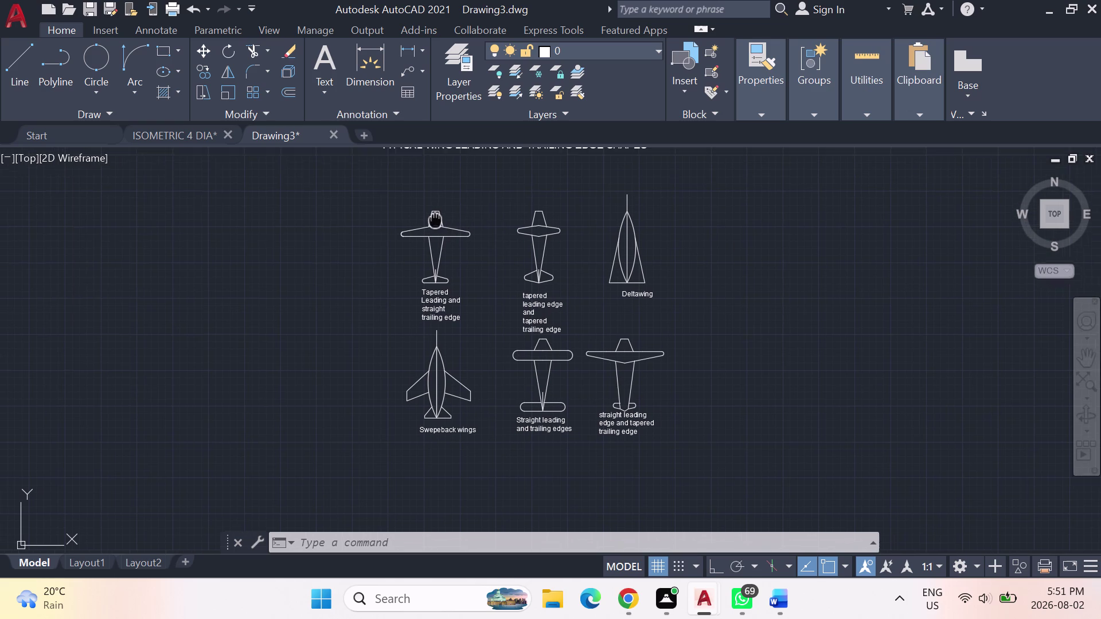
middle_drag(437, 222, 442, 236)
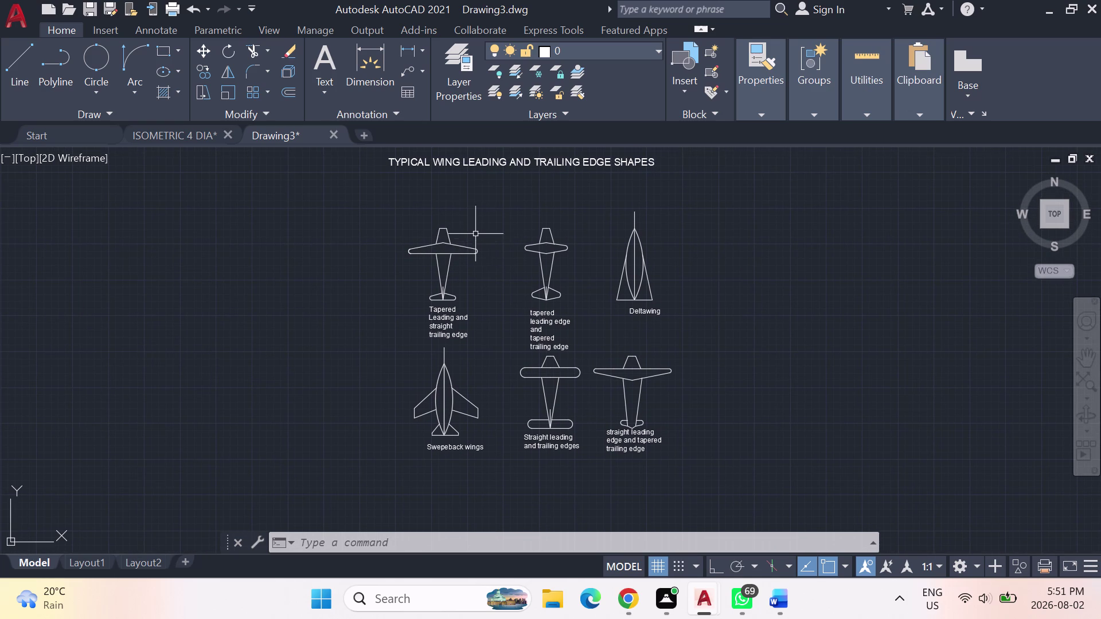
scroll(up, 3)
scroll(down, 3)
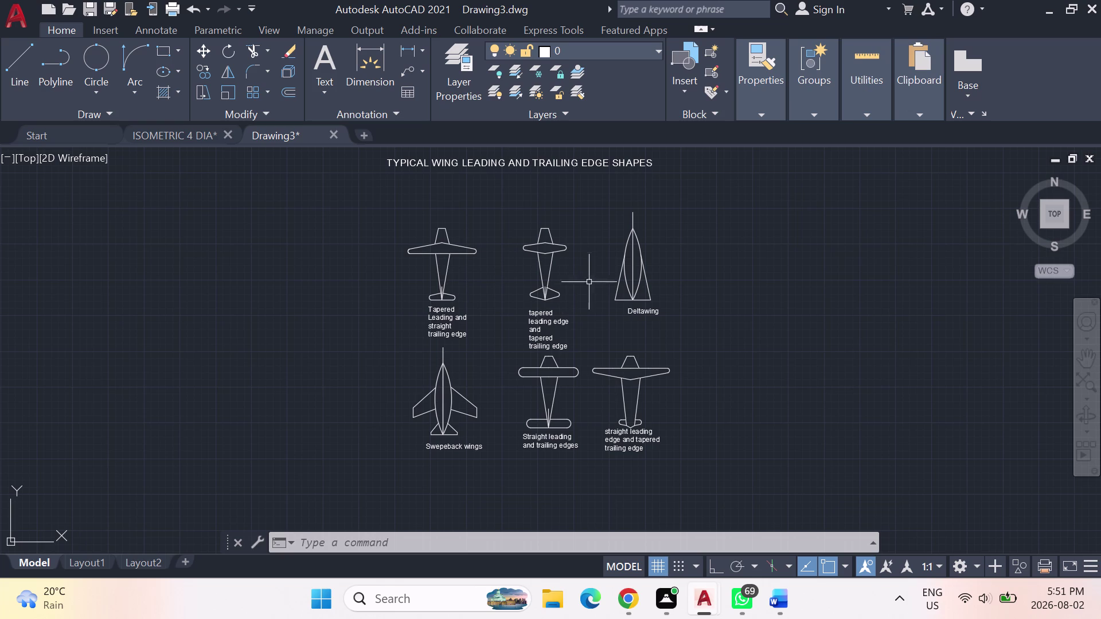
key(ctrl+s)
Name the file 'AIRCRAFT LE AND TE EDGES' and save it to the Desktop.
click(327, 242)
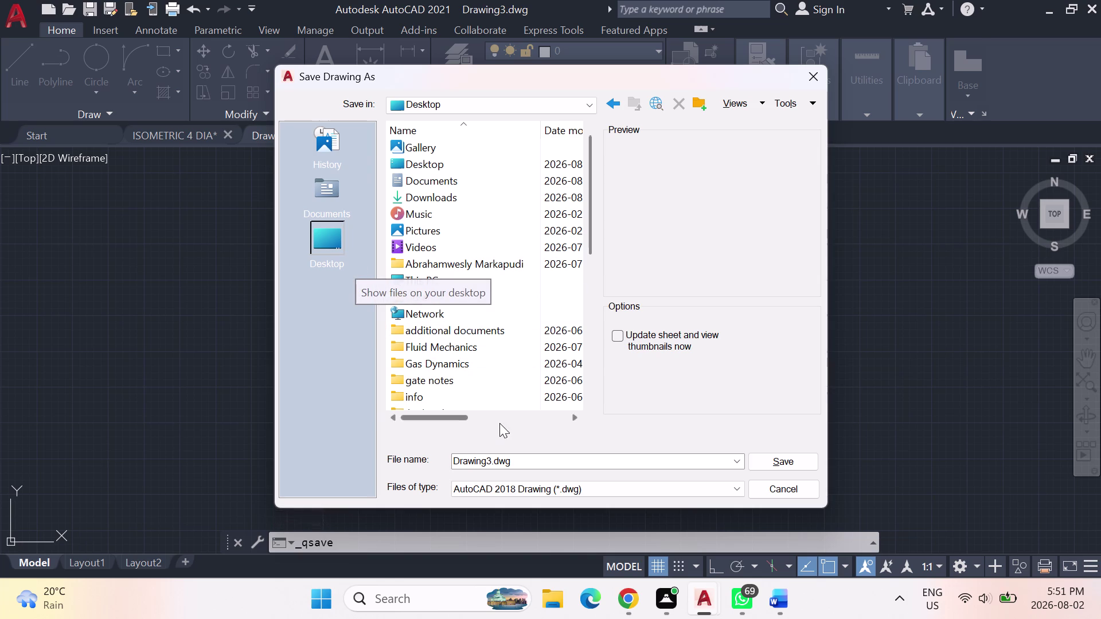
click(541, 462)
key(s)
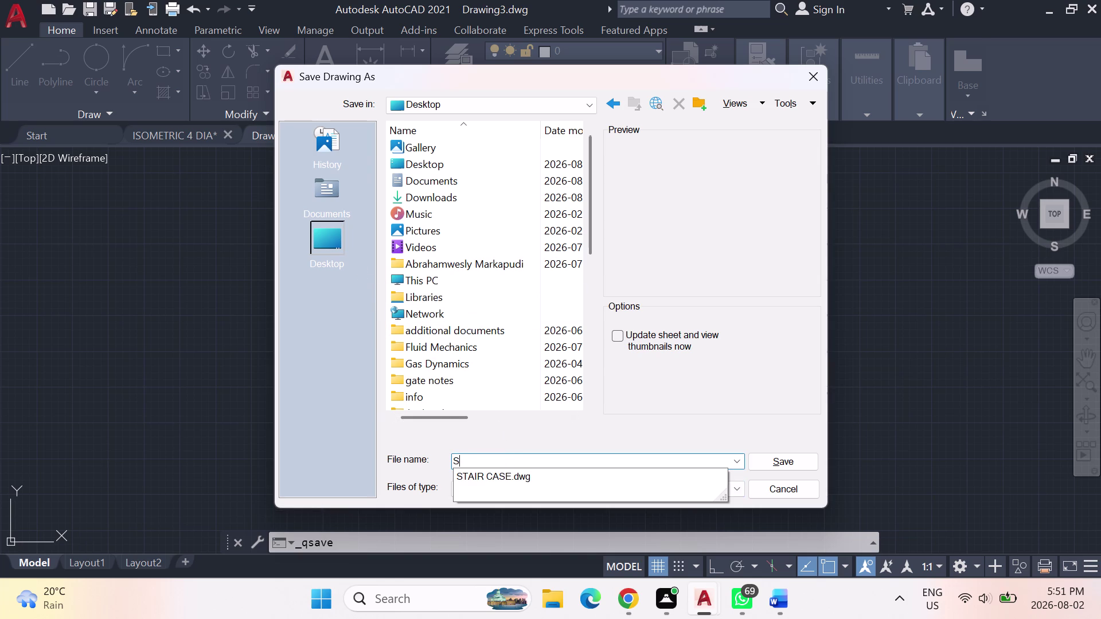
key(BackSpace)
text(AI)
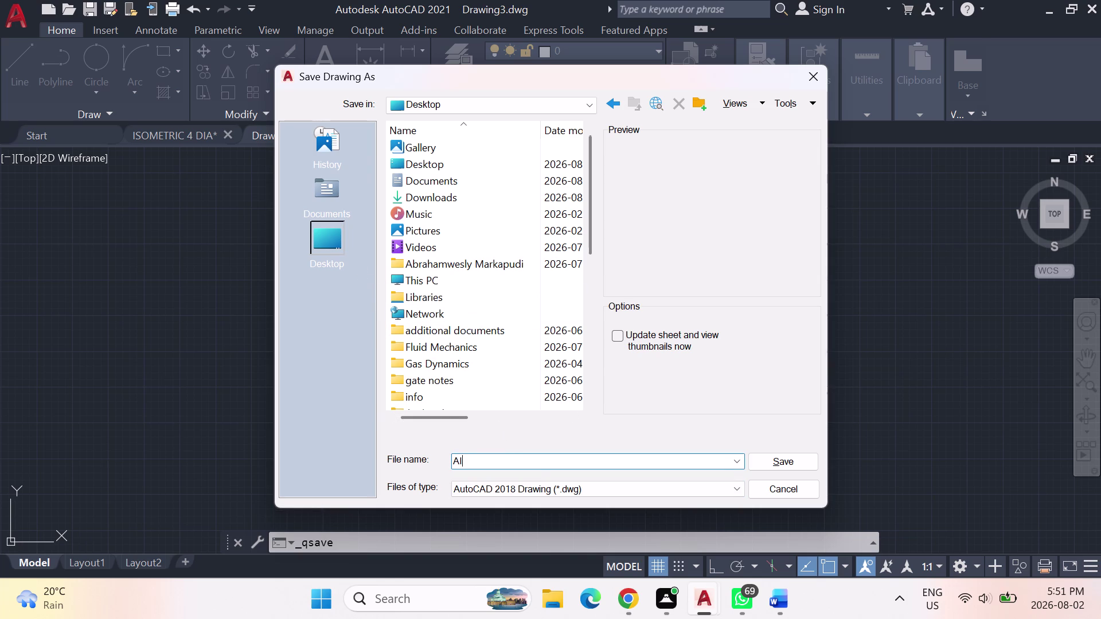
text(RCRAFT)
key(space)
text(LE AND T)
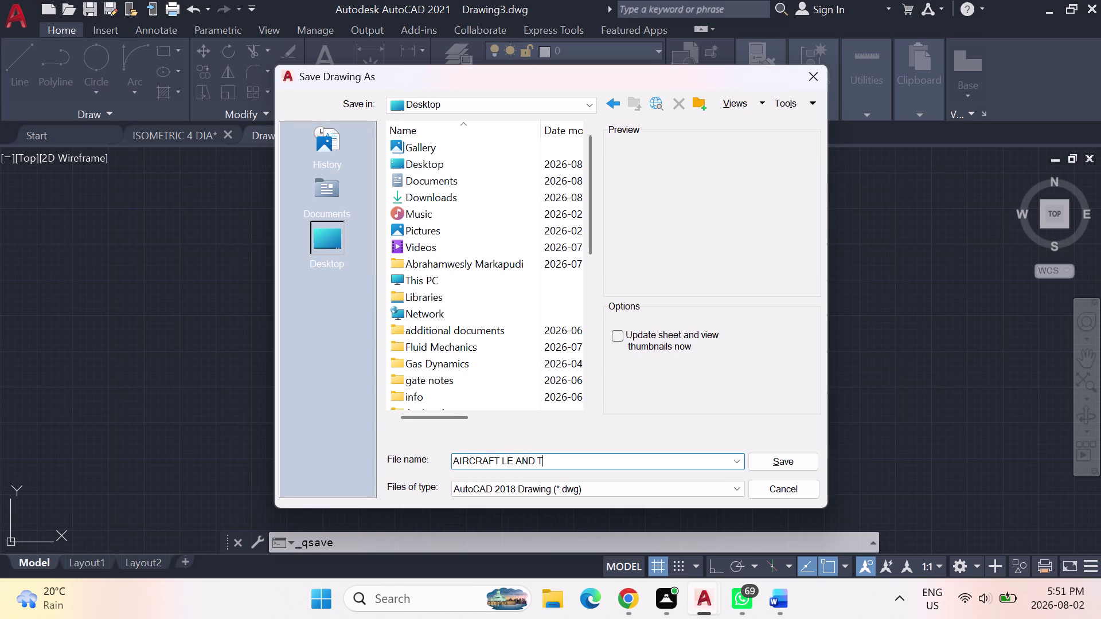
key(e)
key(space)
text(E)
text(DH)
key(BackSpace)
text(GES)
click(313, 238)
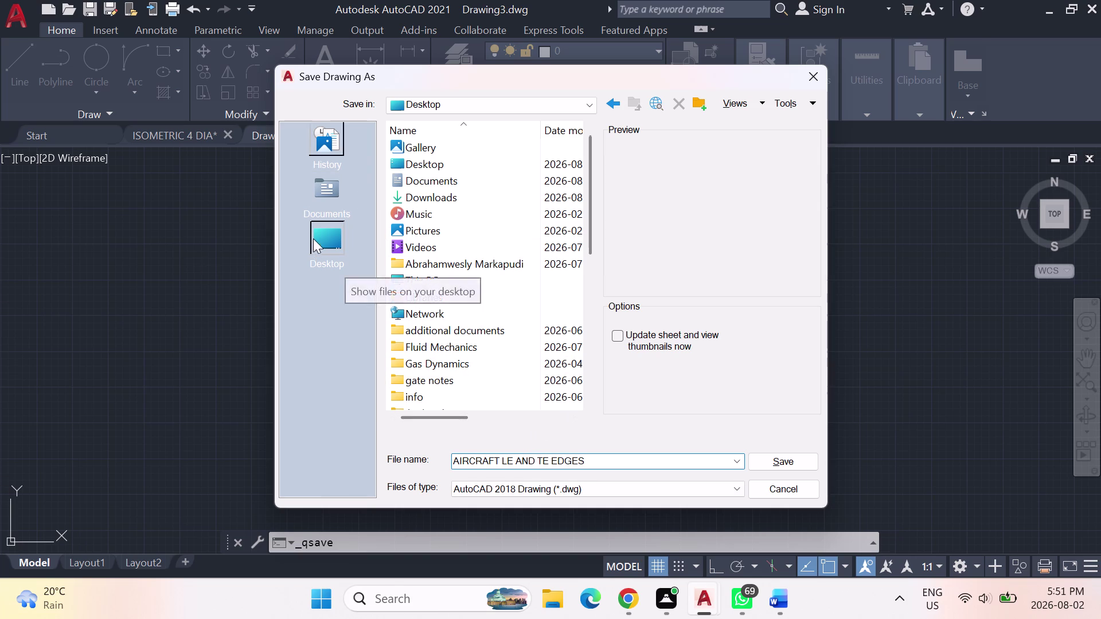
click(793, 461)
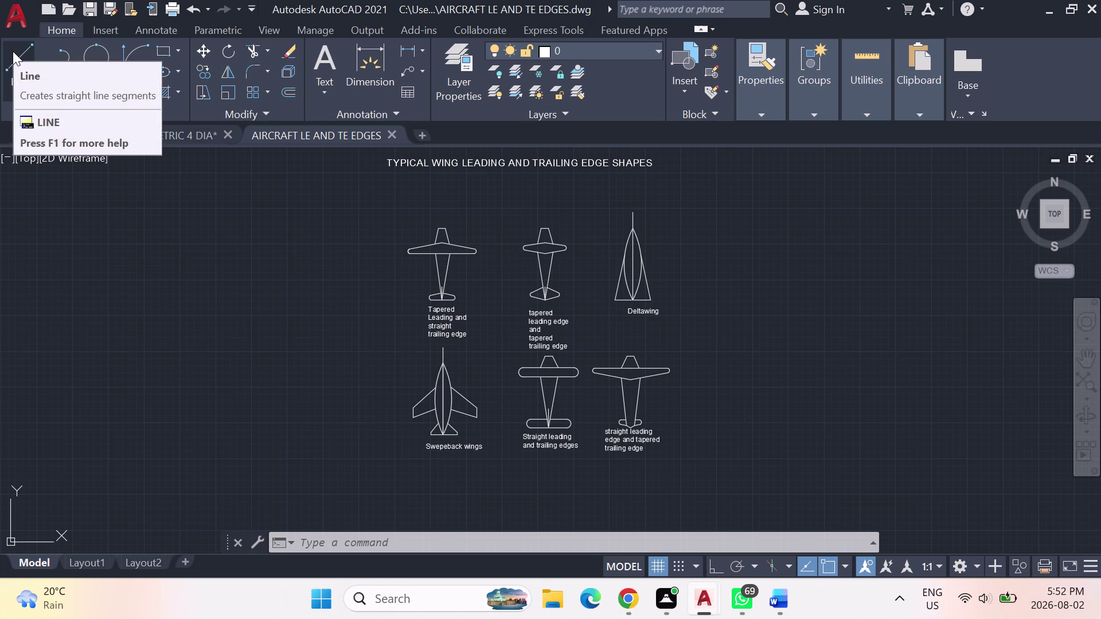
Export the sheet to the Desktop as AIRCRAFT LE AND TE EDGES.pdf.
click(16, 12)
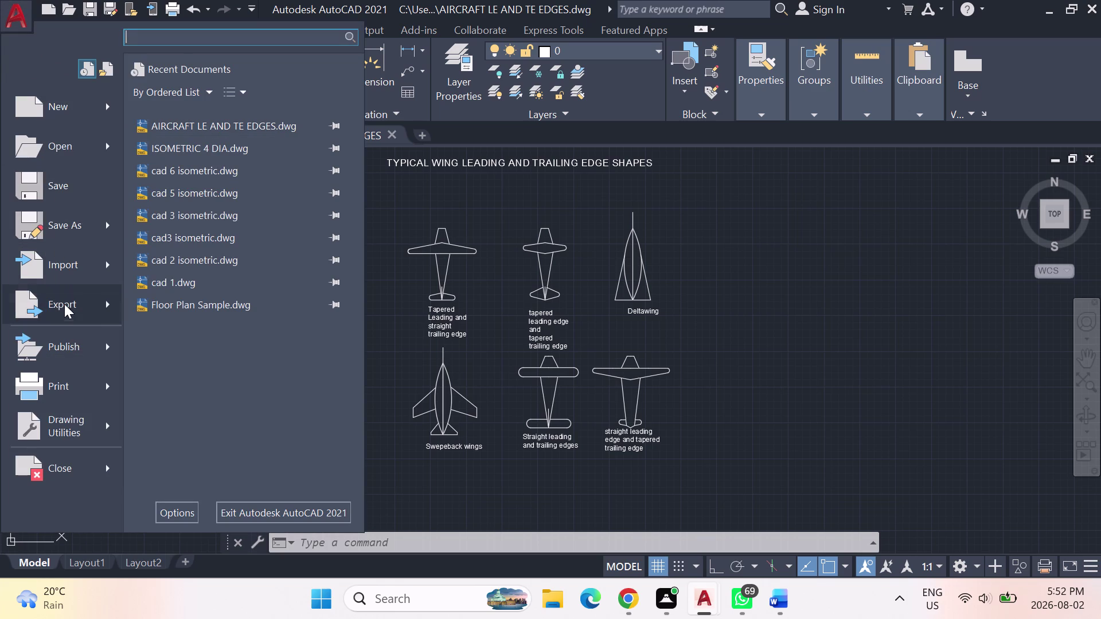
click(98, 305)
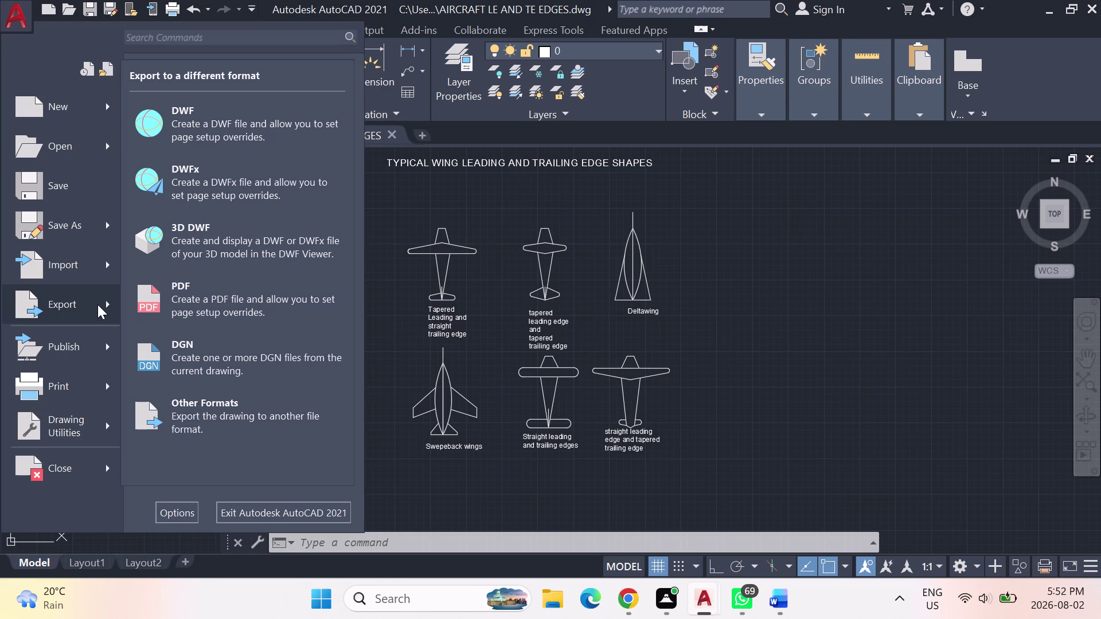
click(196, 297)
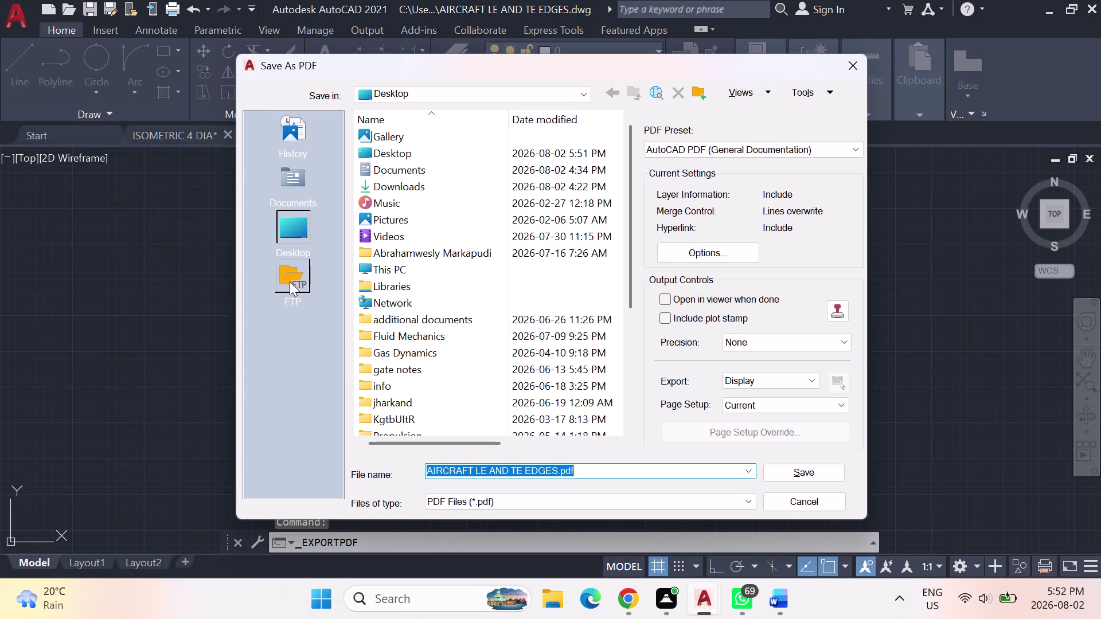
click(289, 231)
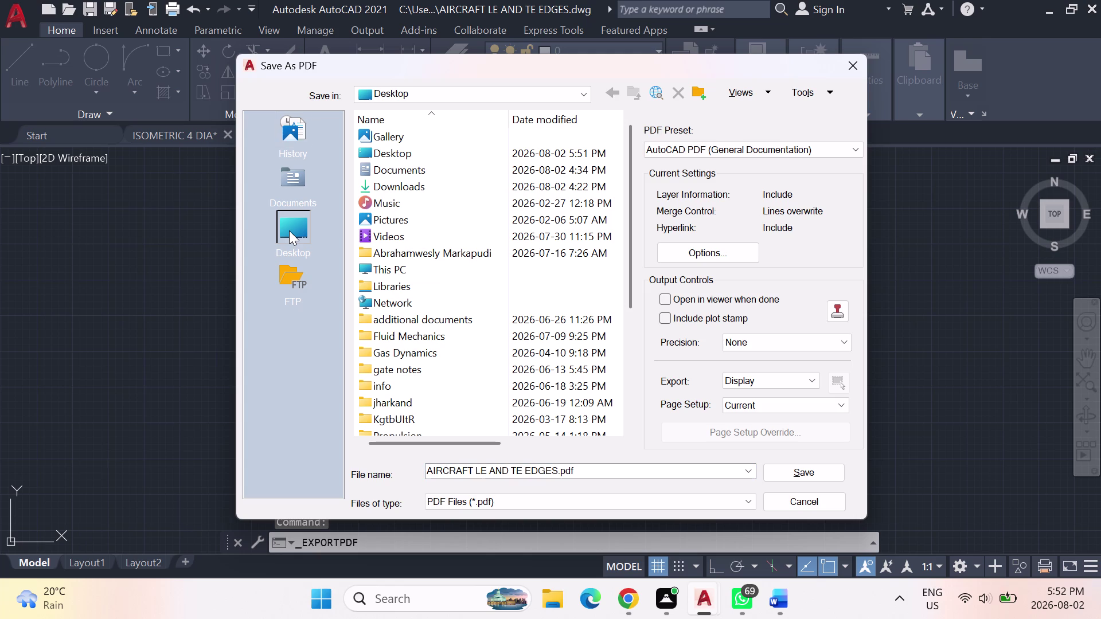
click(789, 472)
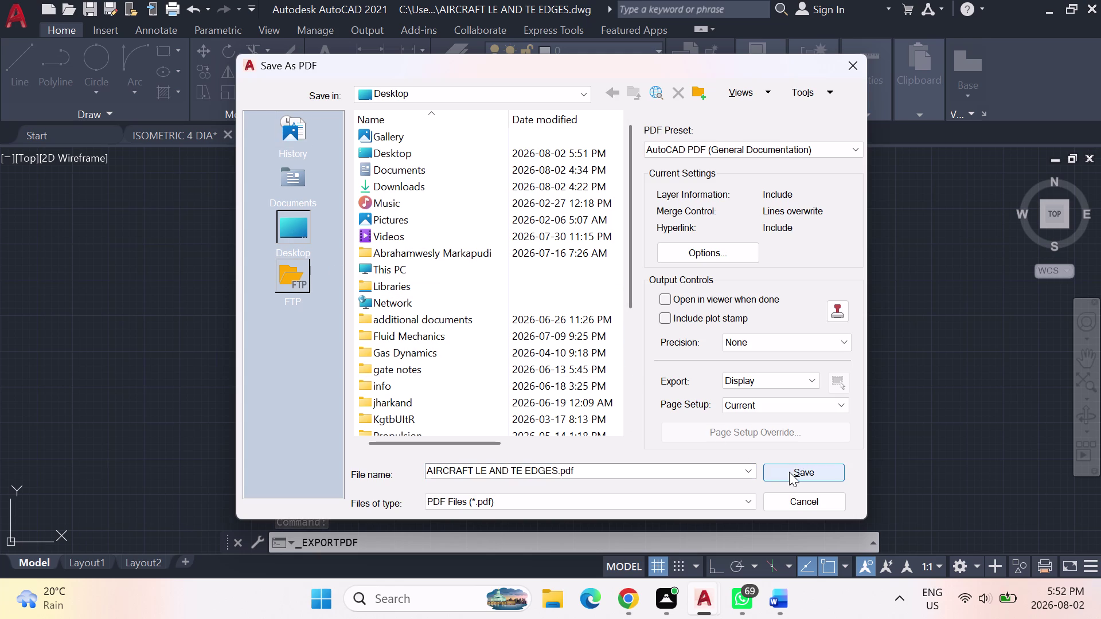